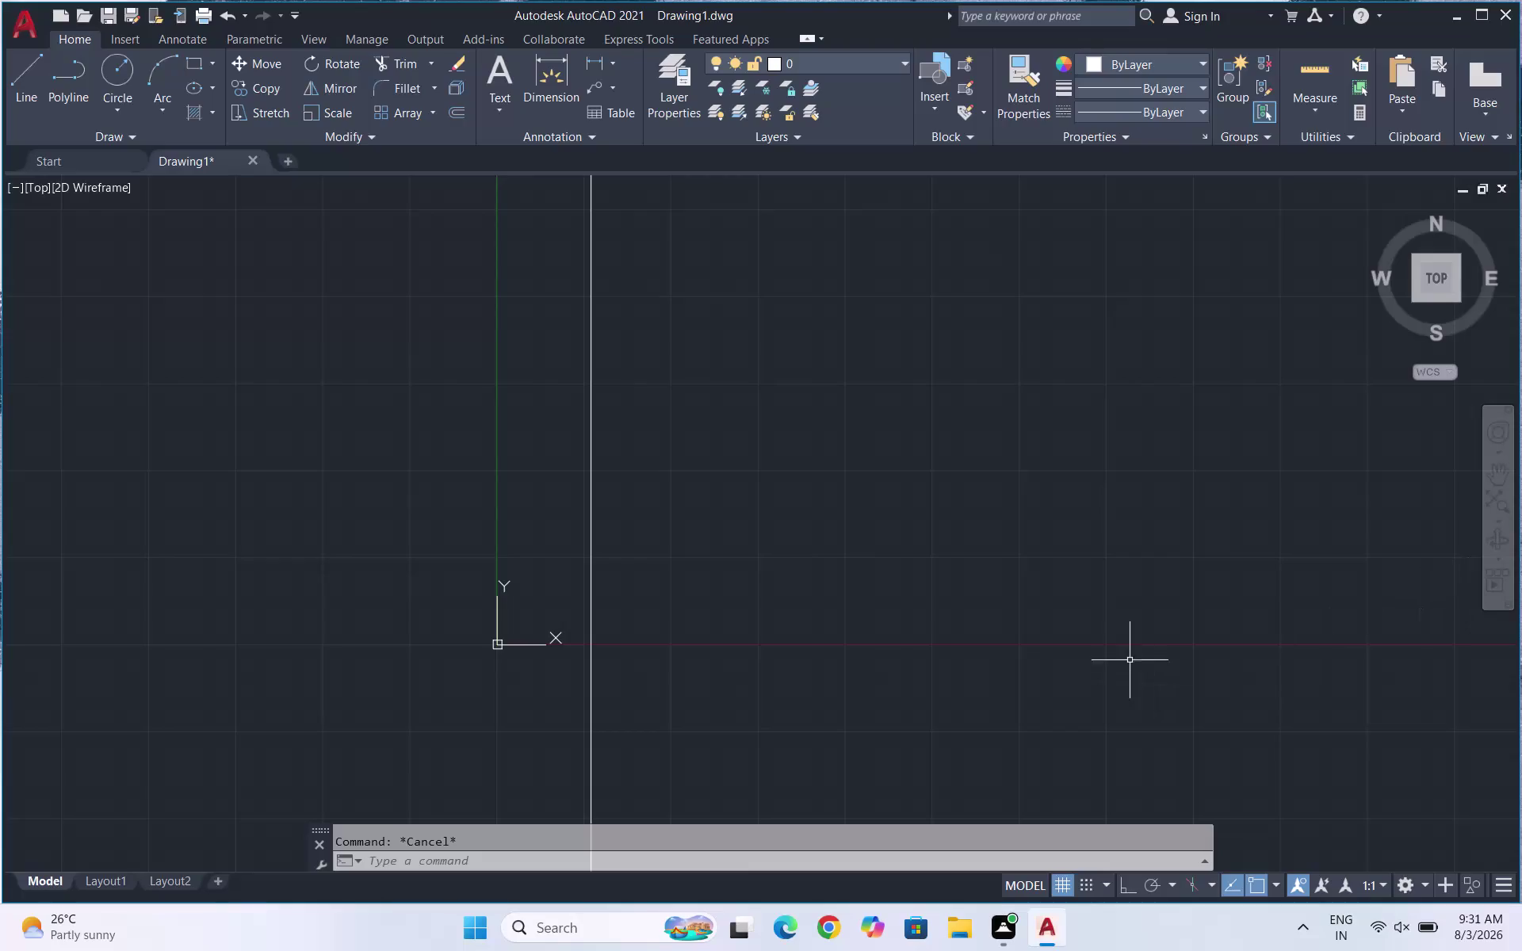
Offset the existing vertical wall line 9 inches to the right.
drag(680, 266, 646, 267)
click(504, 291)
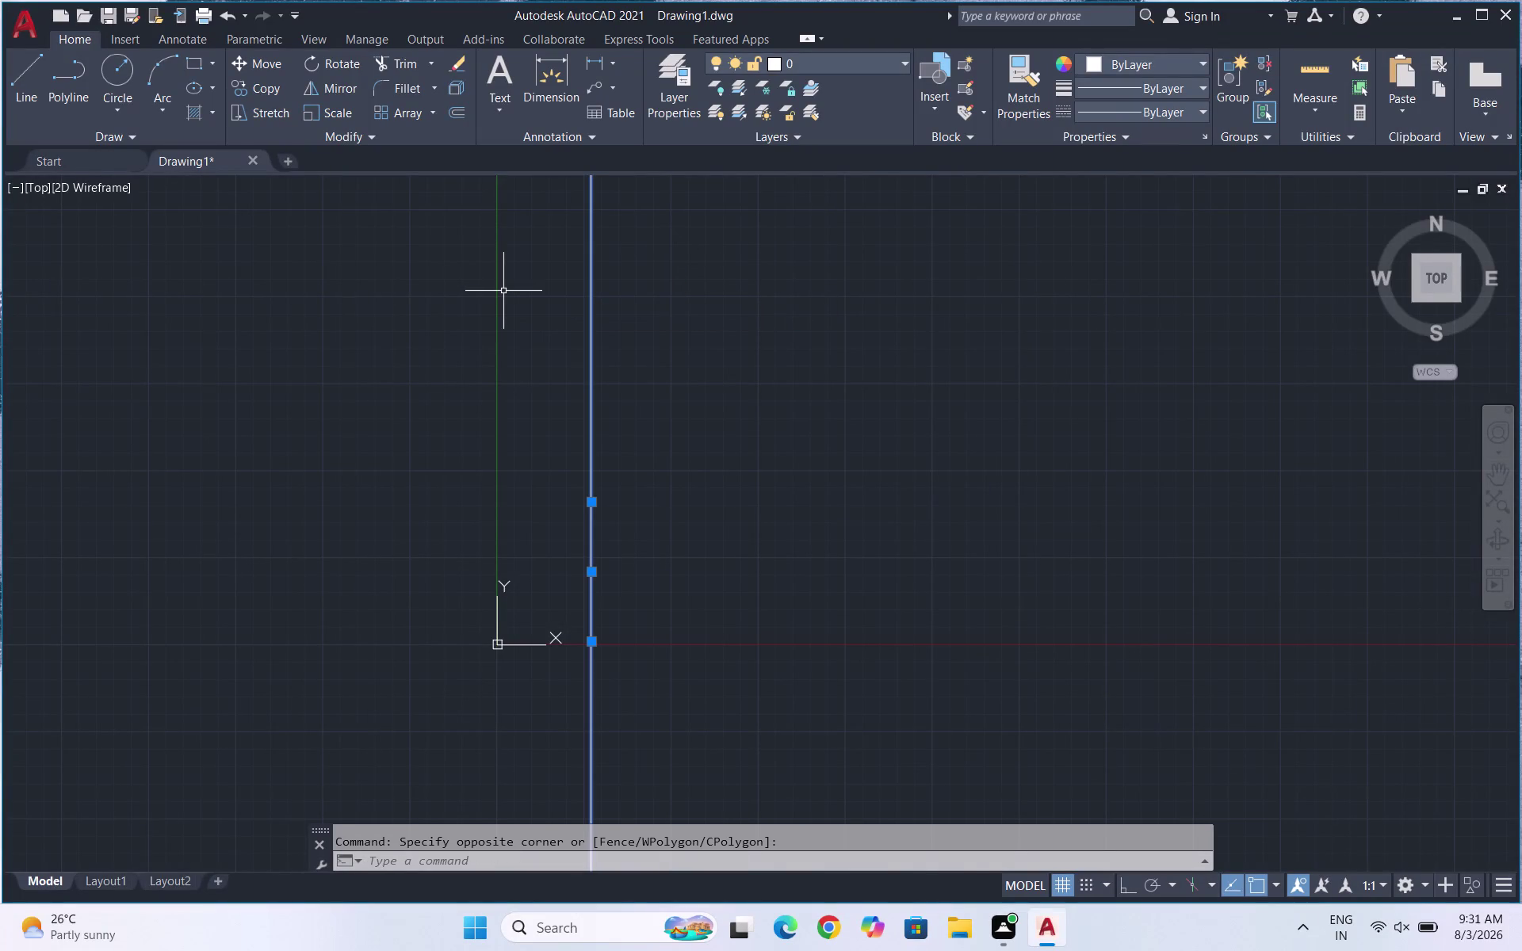
key(o)
key(Return)
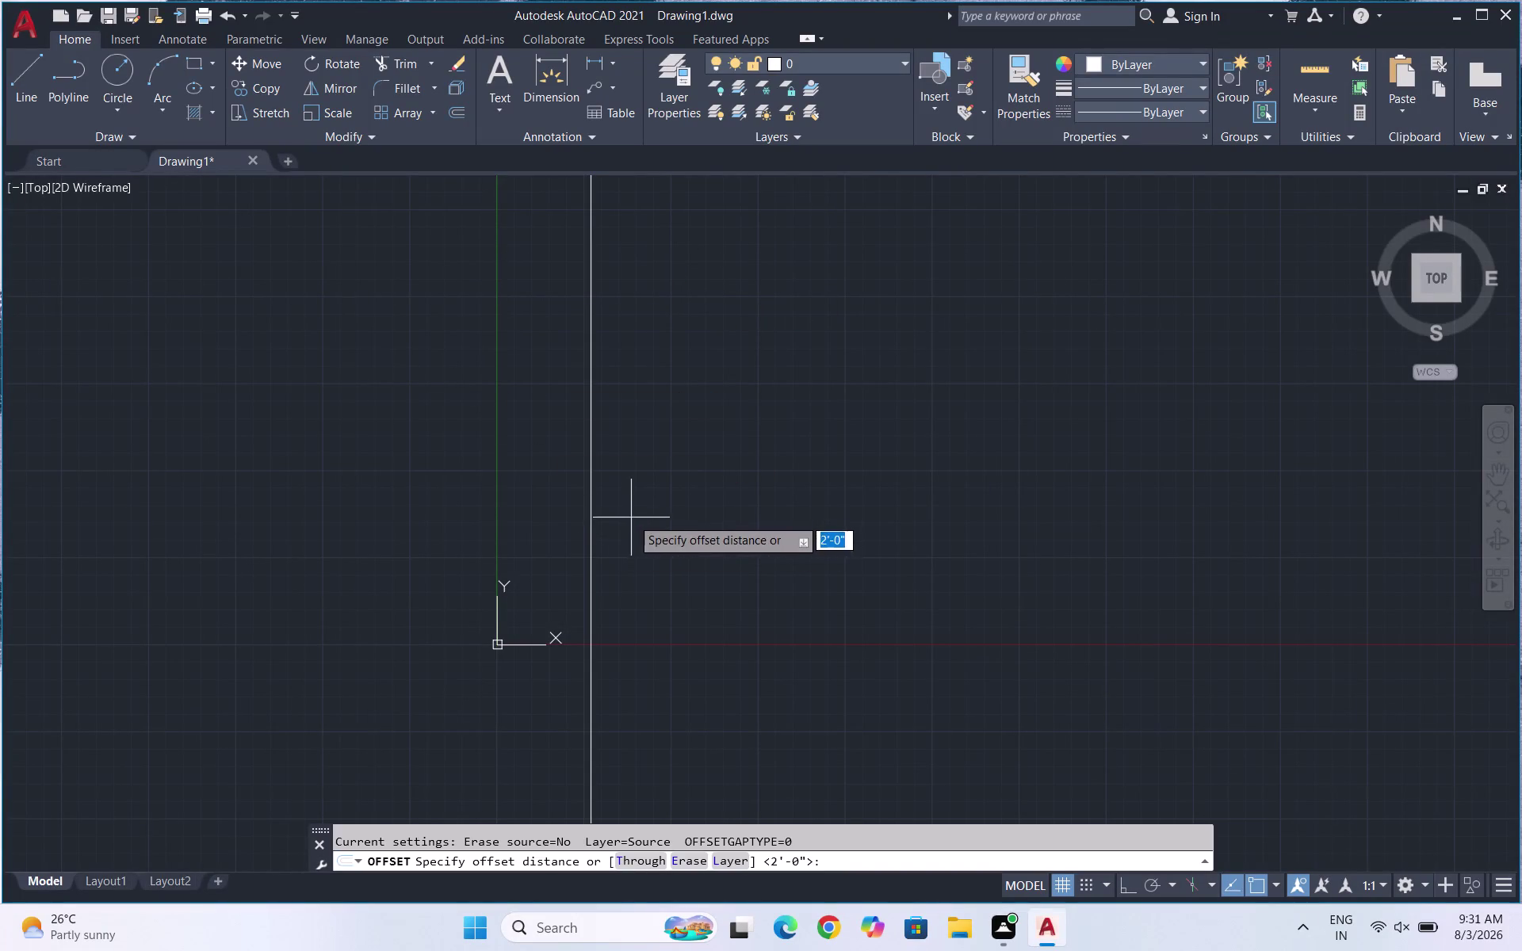
key(9)
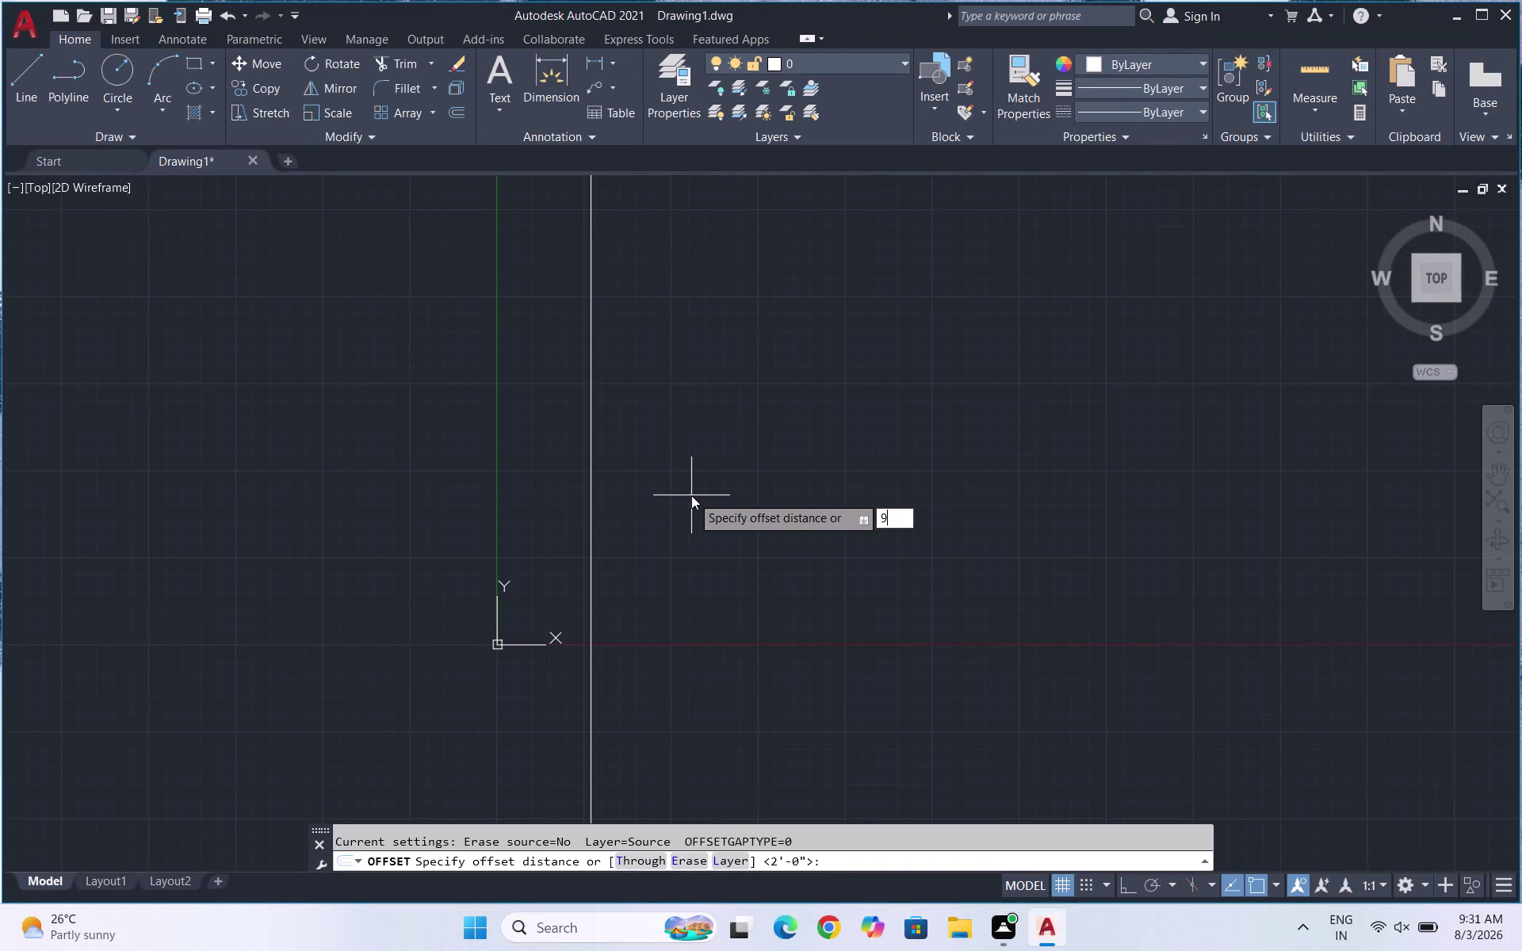
key(shift+quotedbl)
key(Return)
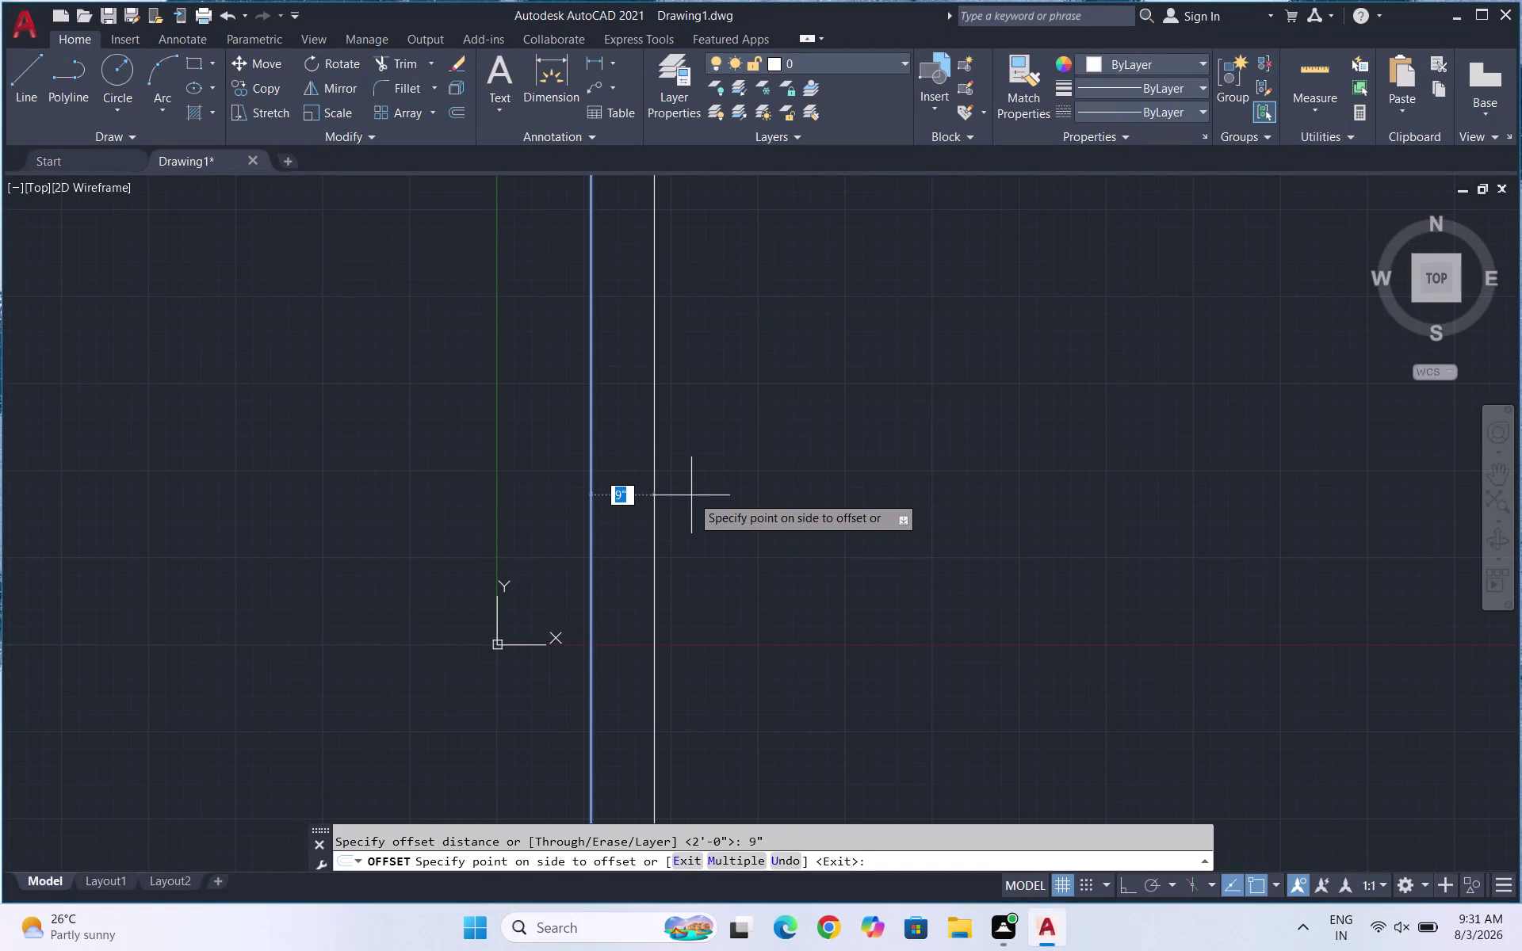
click(691, 495)
scroll(down, 3)
scroll(down, 3)
key(Escape)
key(Escape)
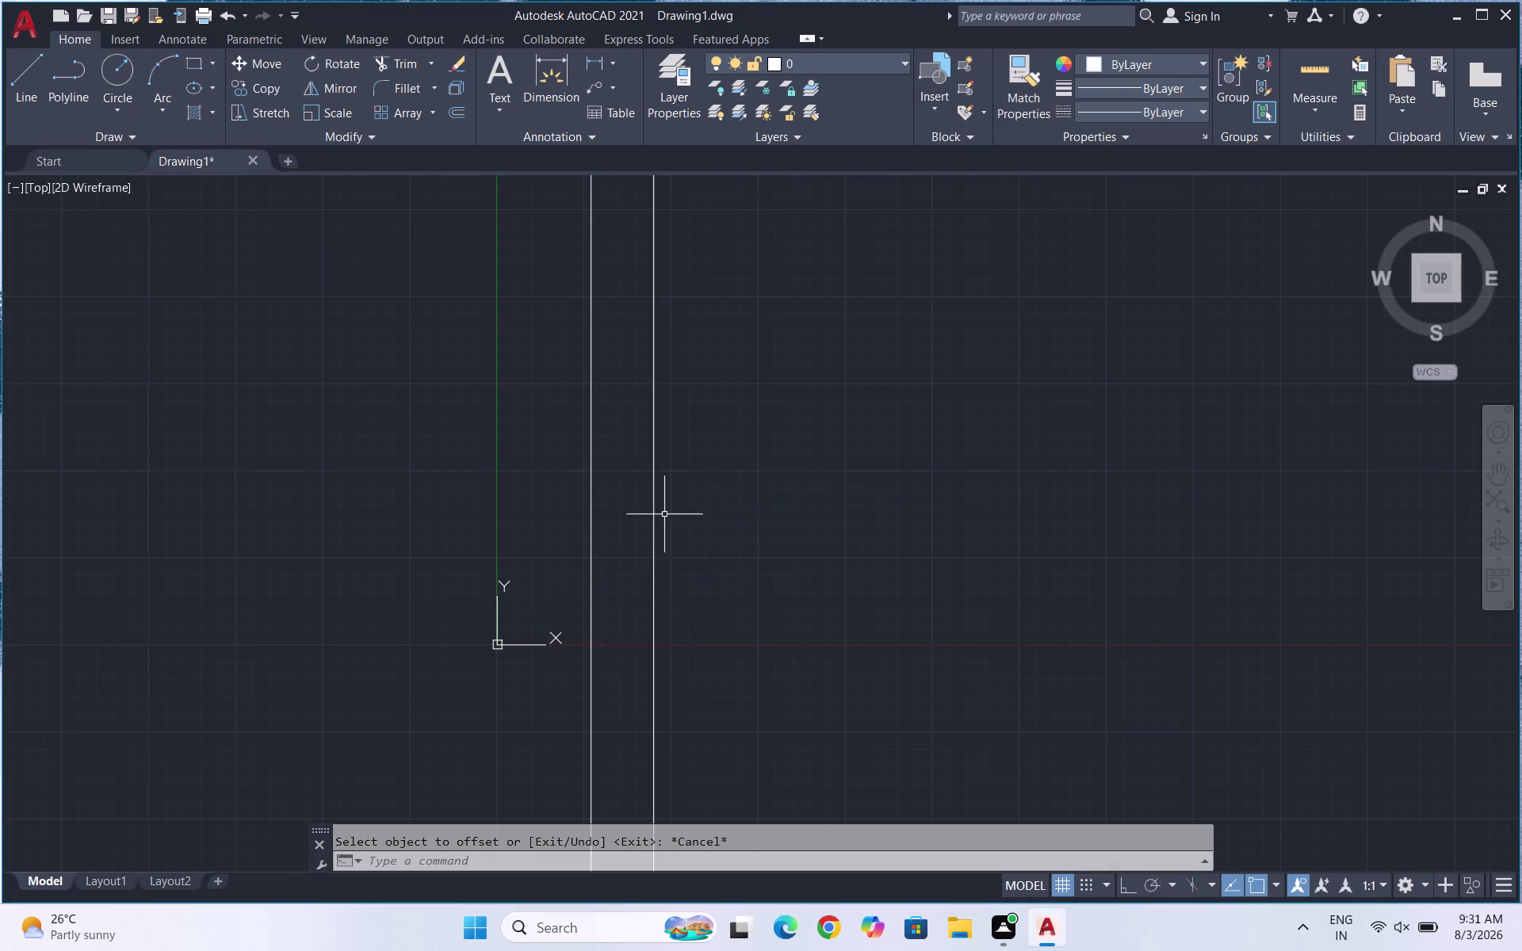
Zoom out to view the drawing and clear an accidental selection.
scroll(down, 3)
scroll(down, 3)
scroll(up, 3)
scroll(down, 3)
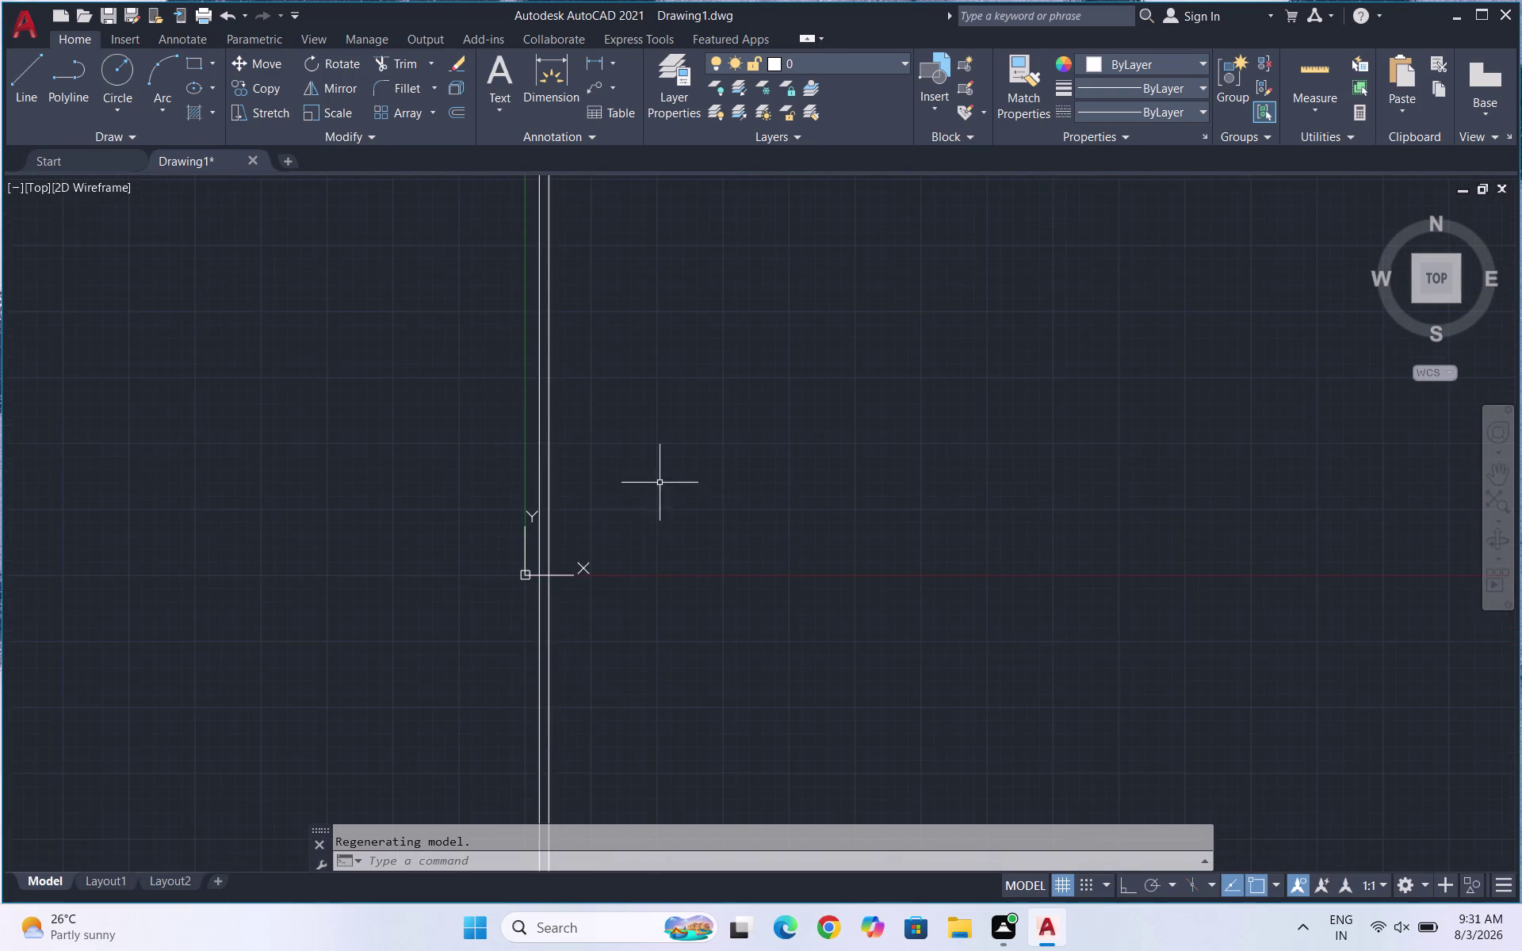
scroll(up, 3)
click(426, 325)
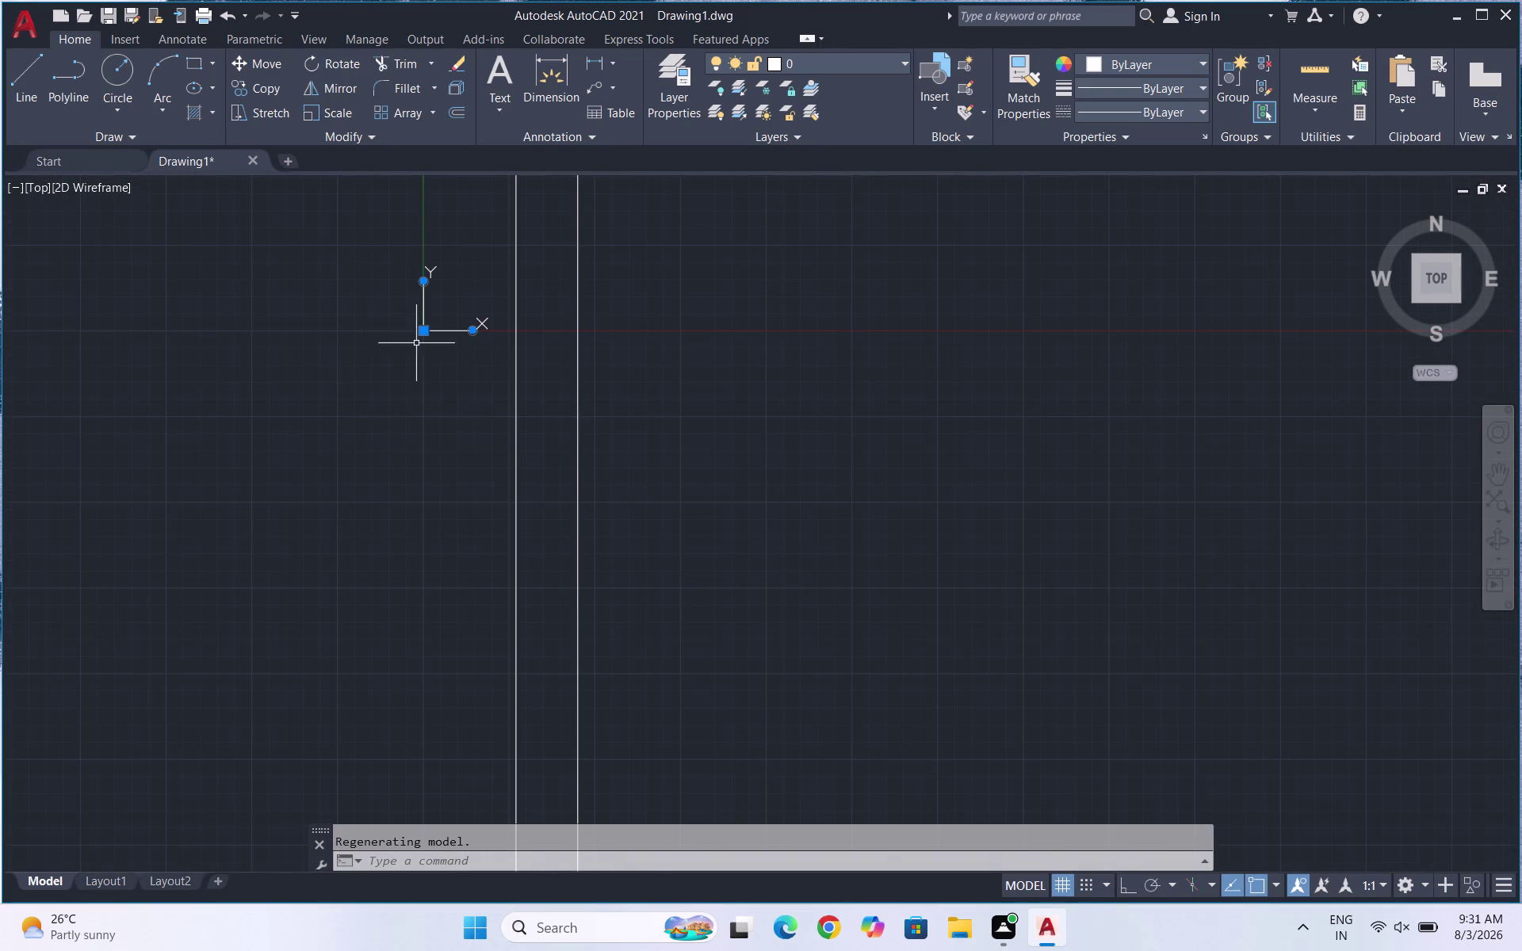
drag(427, 330, 16, 847)
drag(64, 829, 52, 835)
click(53, 834)
scroll(down, 3)
drag(61, 726, 75, 727)
key(Escape)
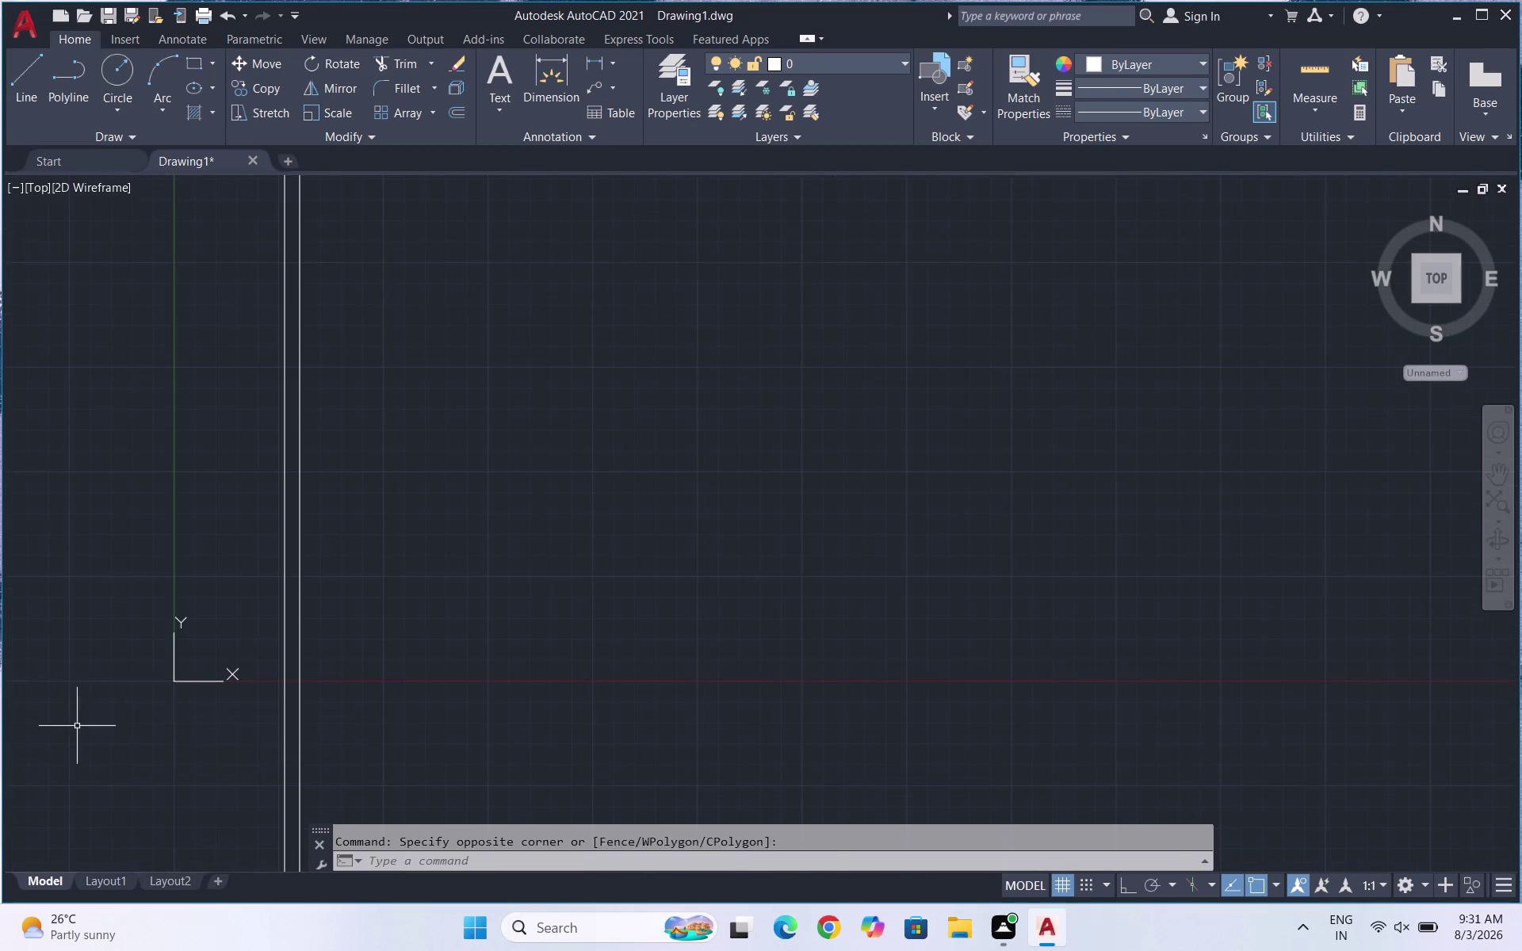
scroll(down, 3)
scroll(up, 3)
scroll(down, 3)
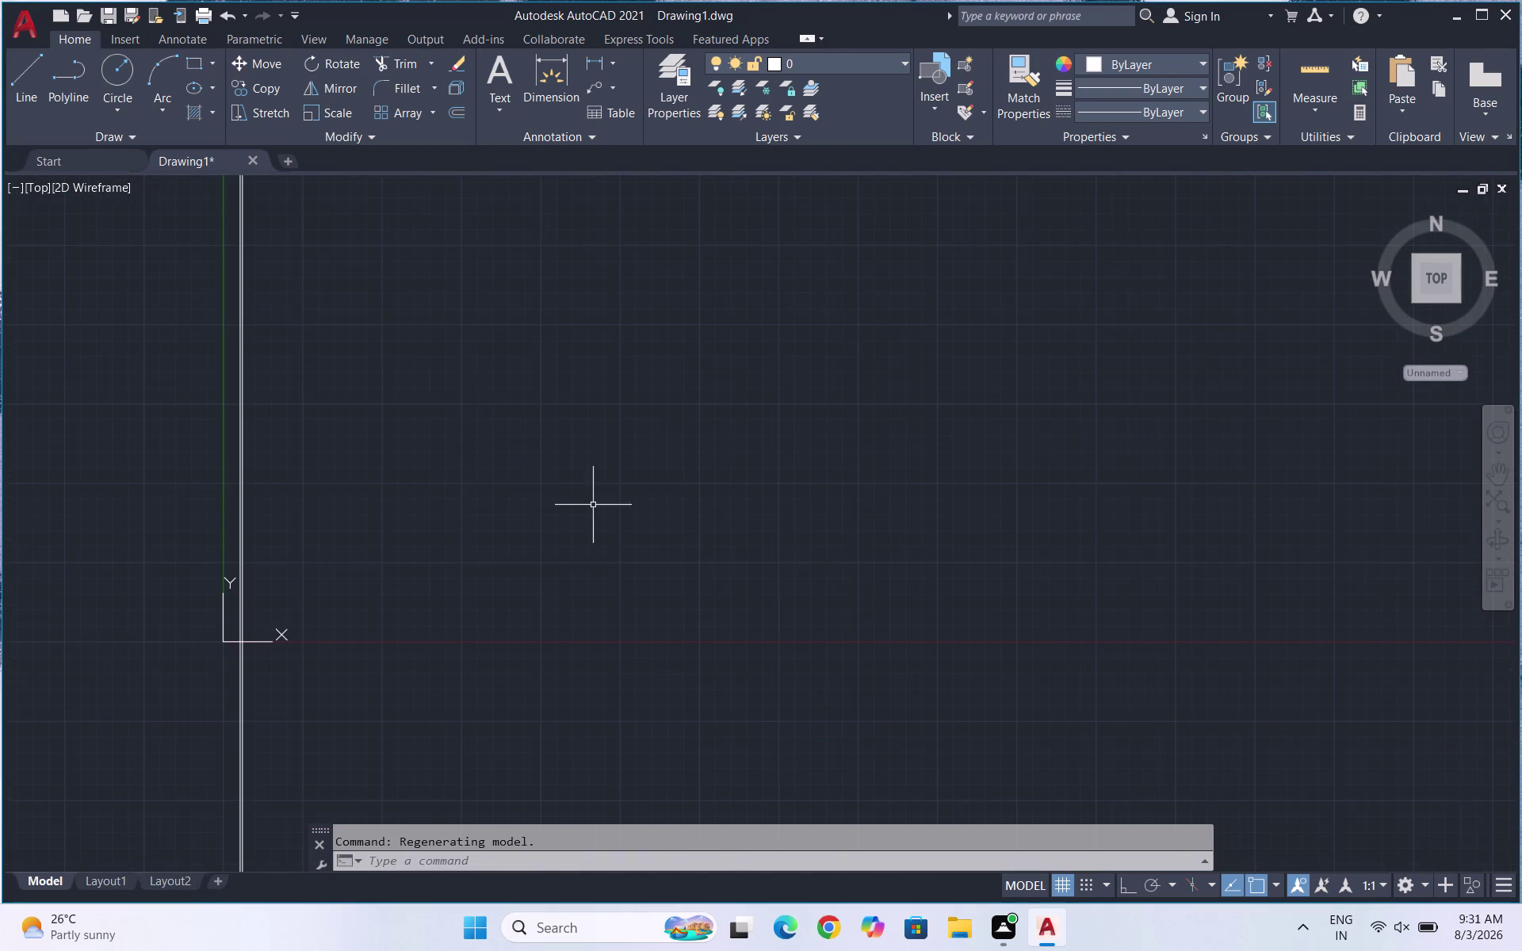
scroll(up, 3)
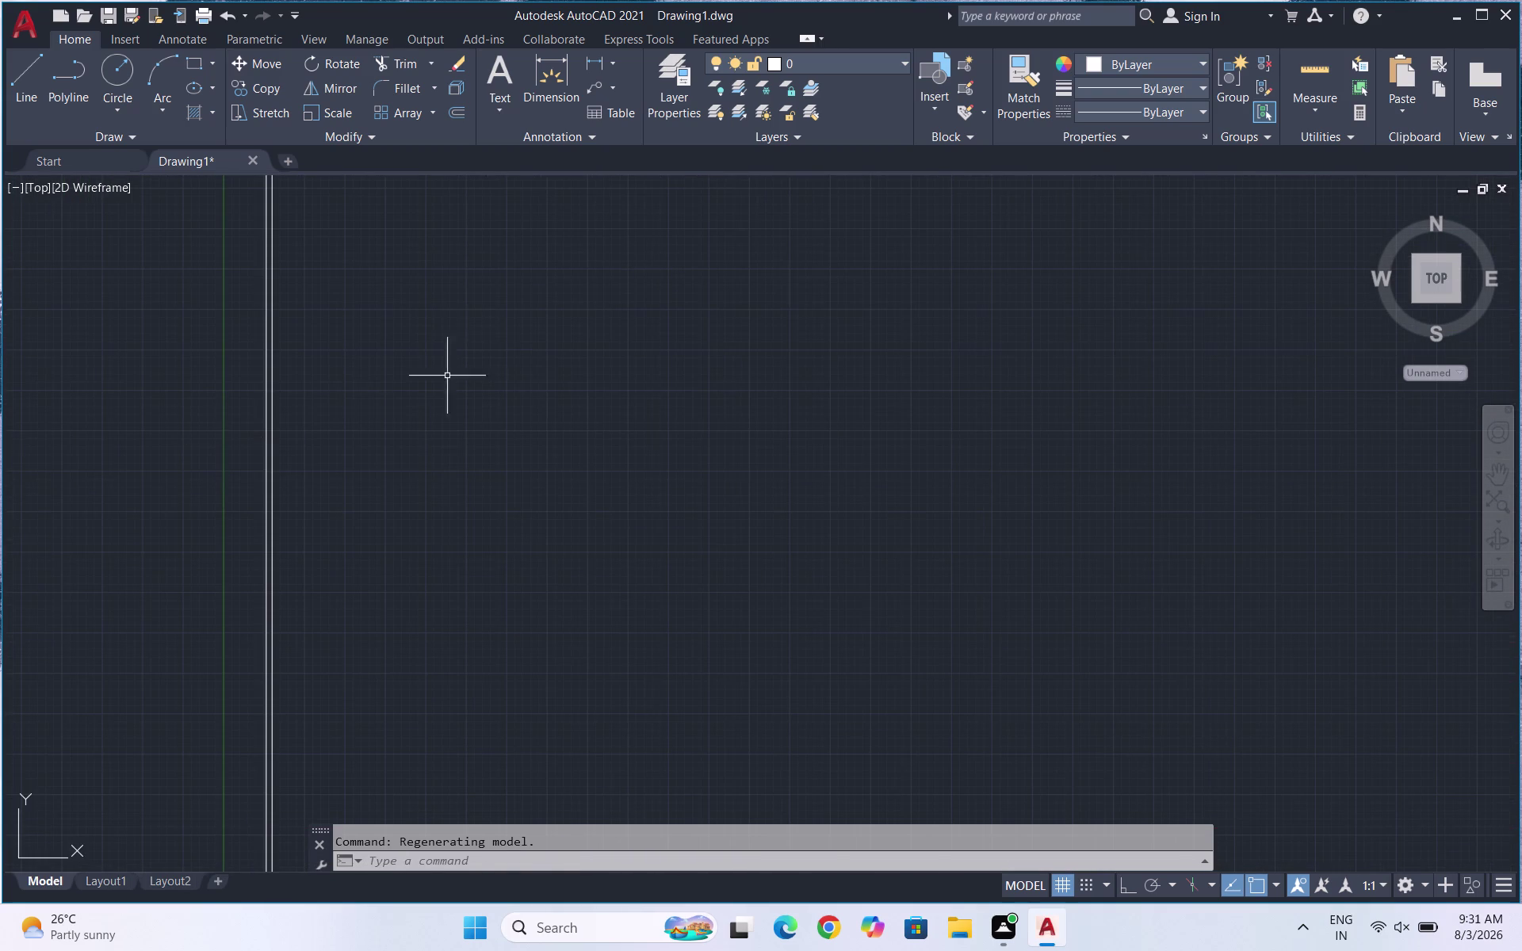
key(o)
key(Return)
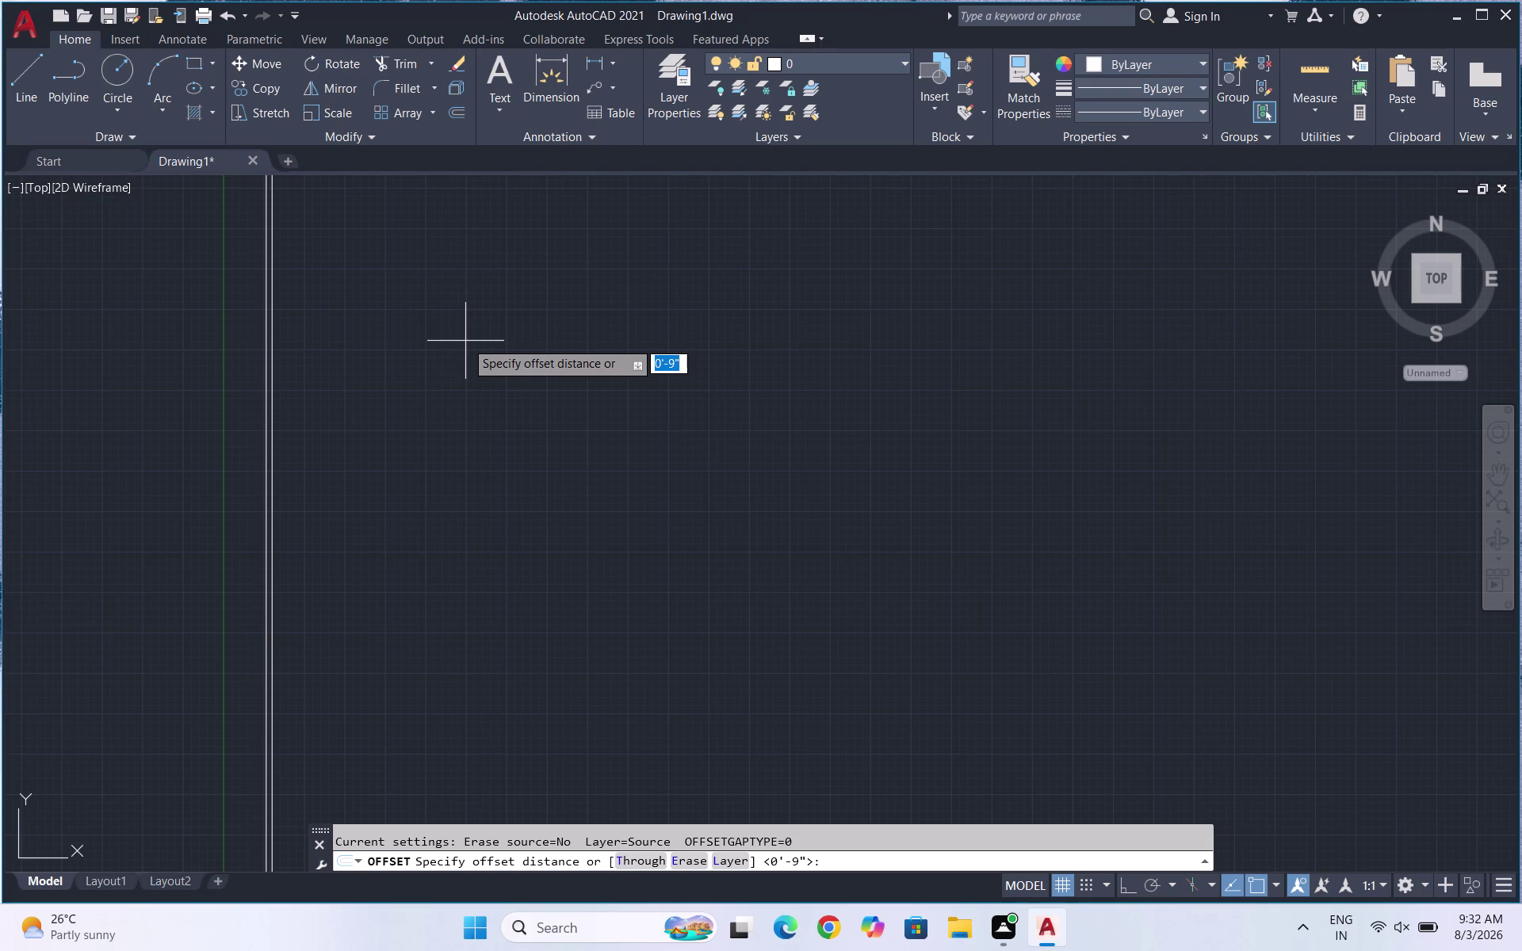
Offset the right wall line 8 feet to the right.
key(8)
key(apostrophe)
key(Return)
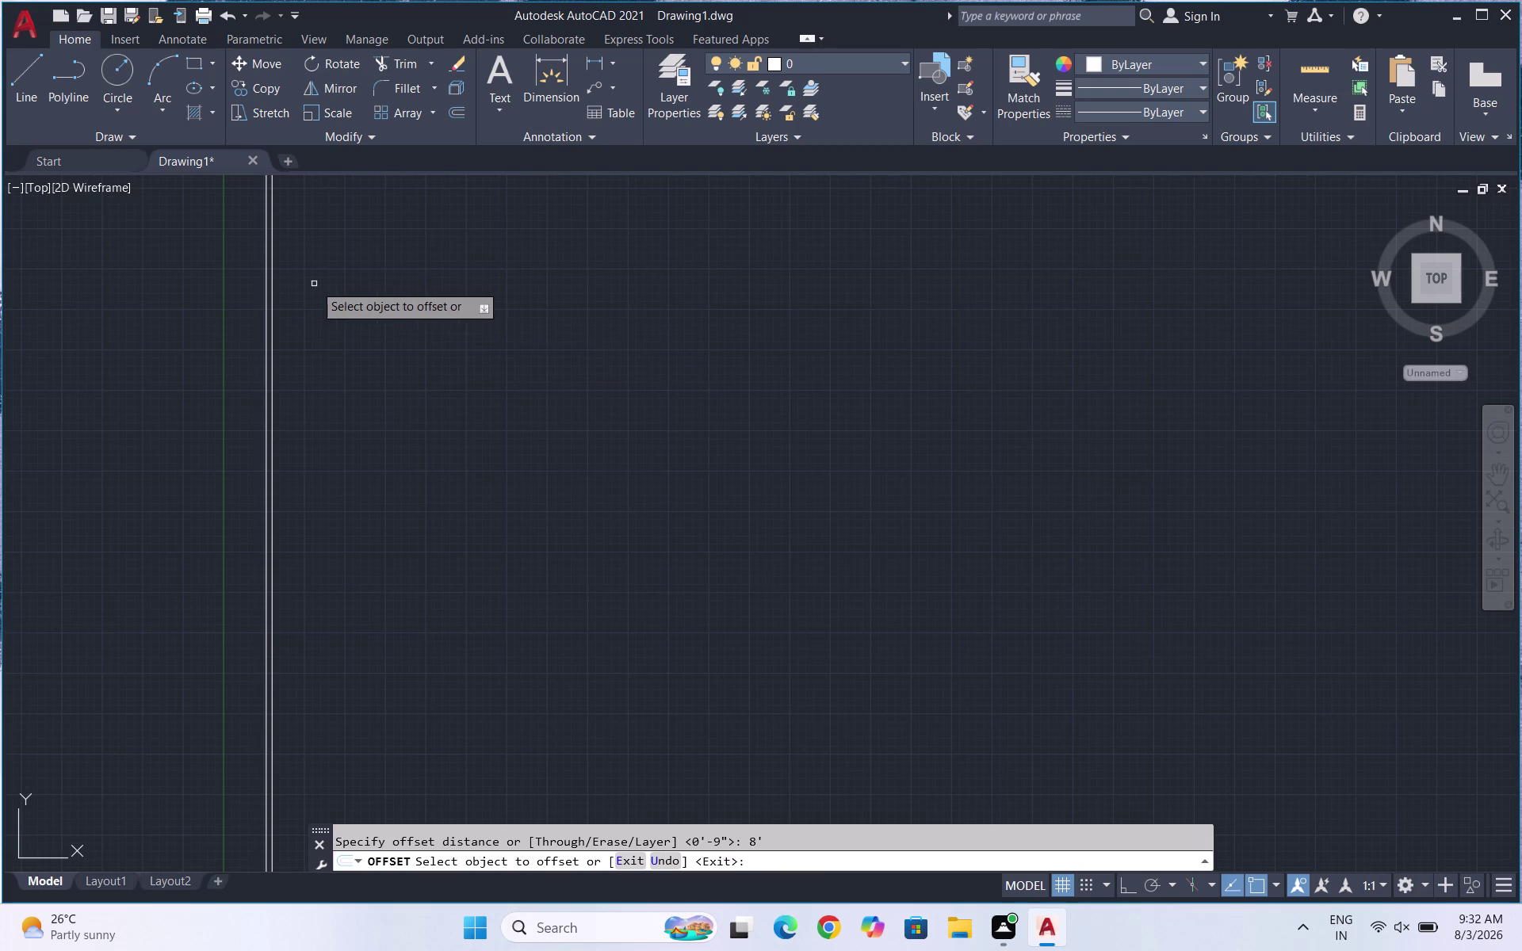
scroll(up, 3)
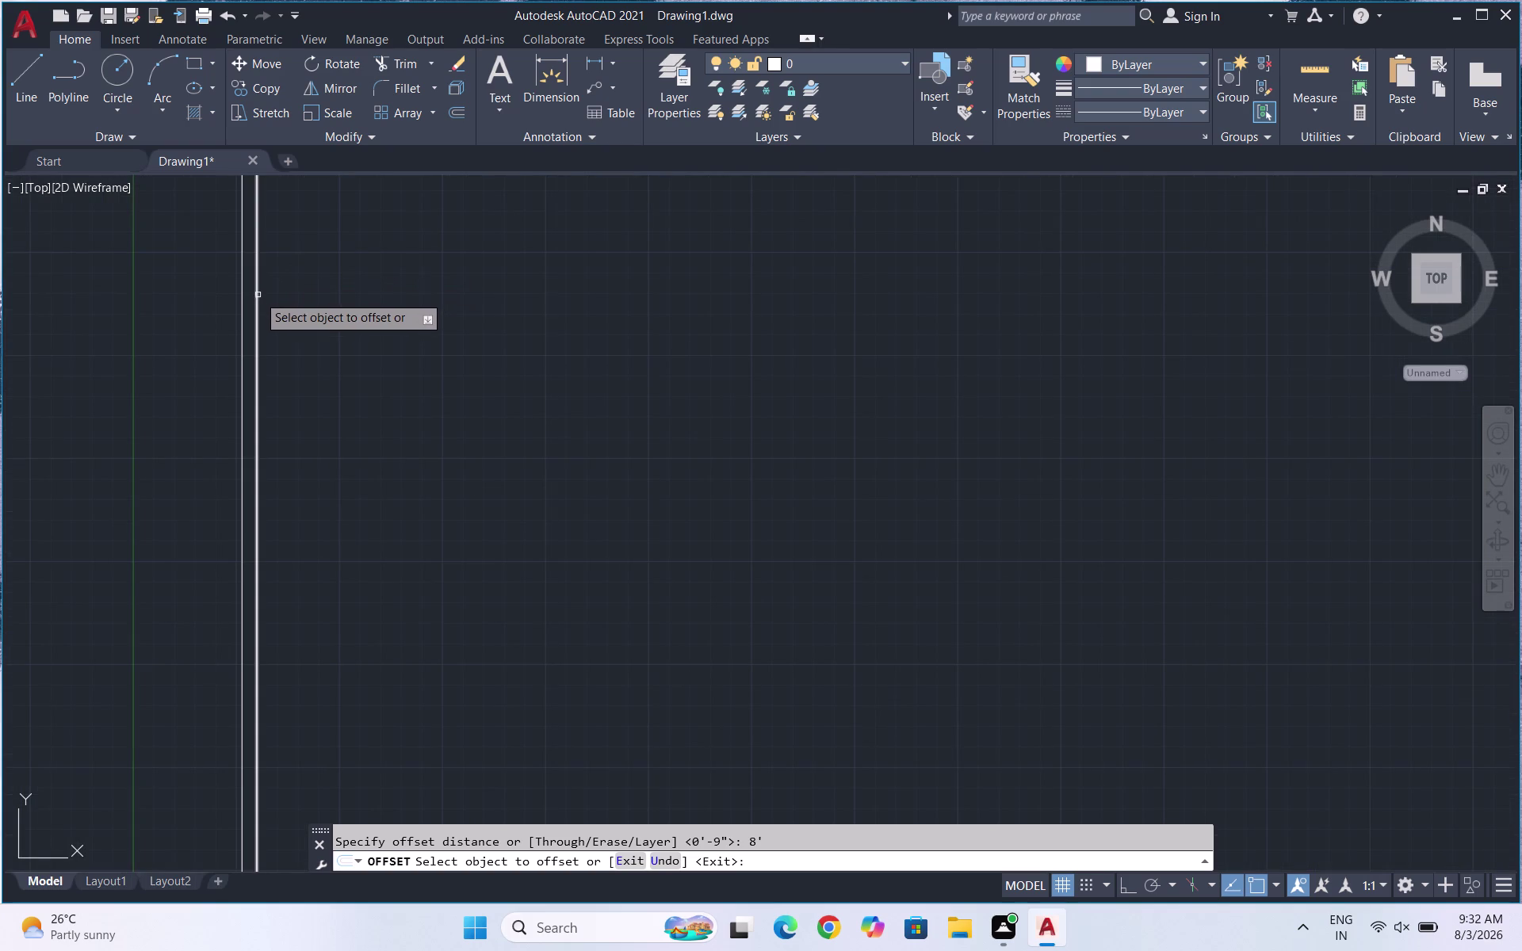
click(258, 303)
click(359, 299)
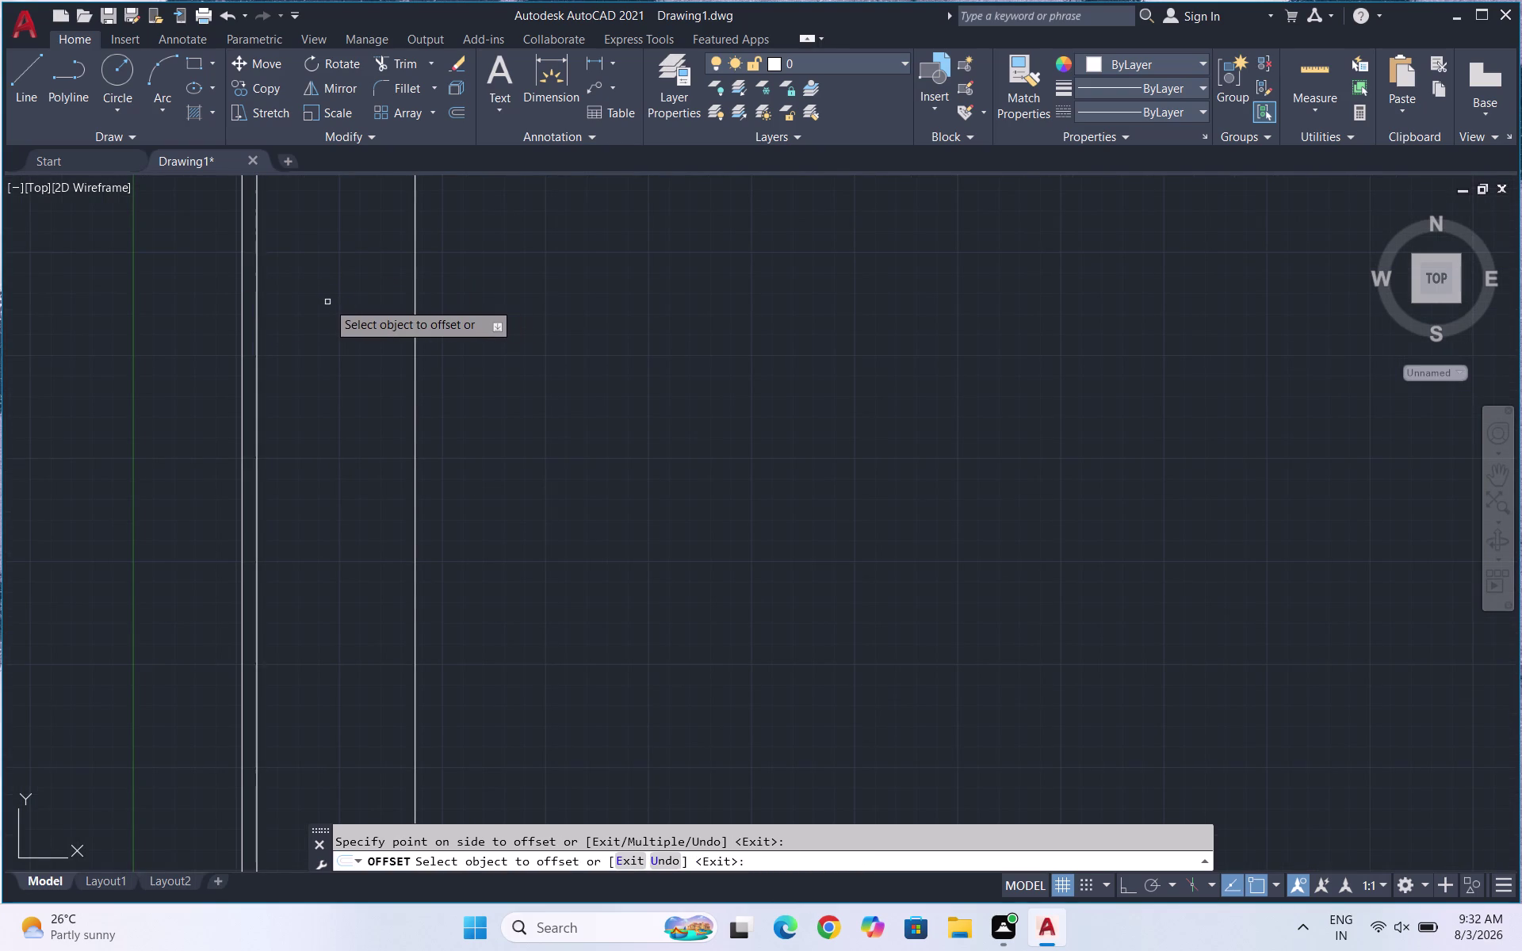
key(Escape)
Begin a 5-inch offset of the newest wall line, then cancel it.
key(o)
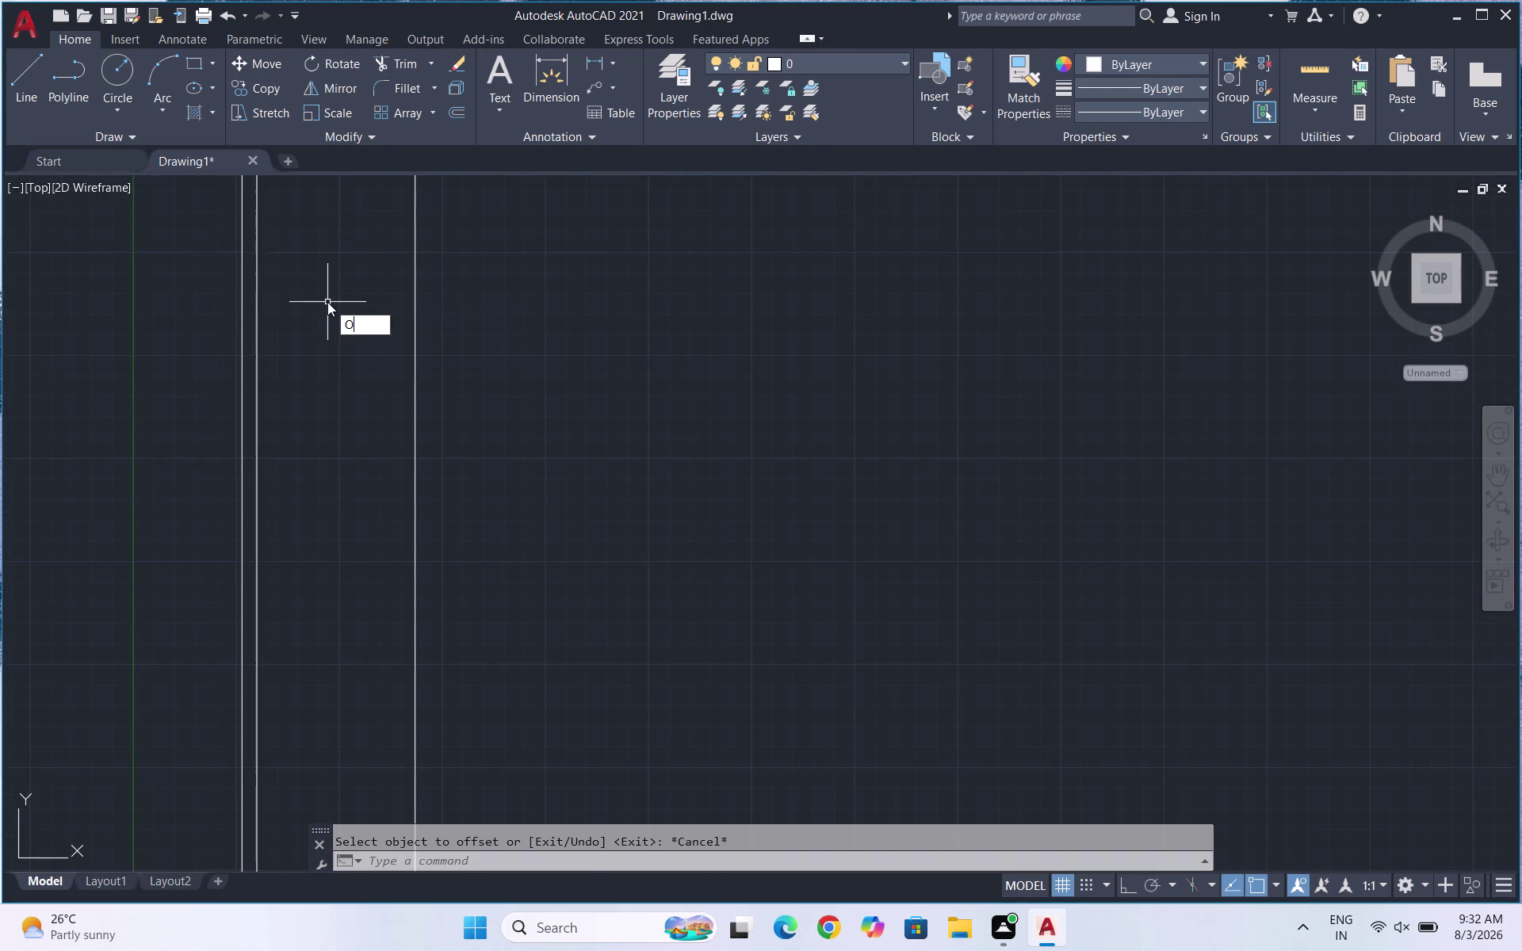
key(Return)
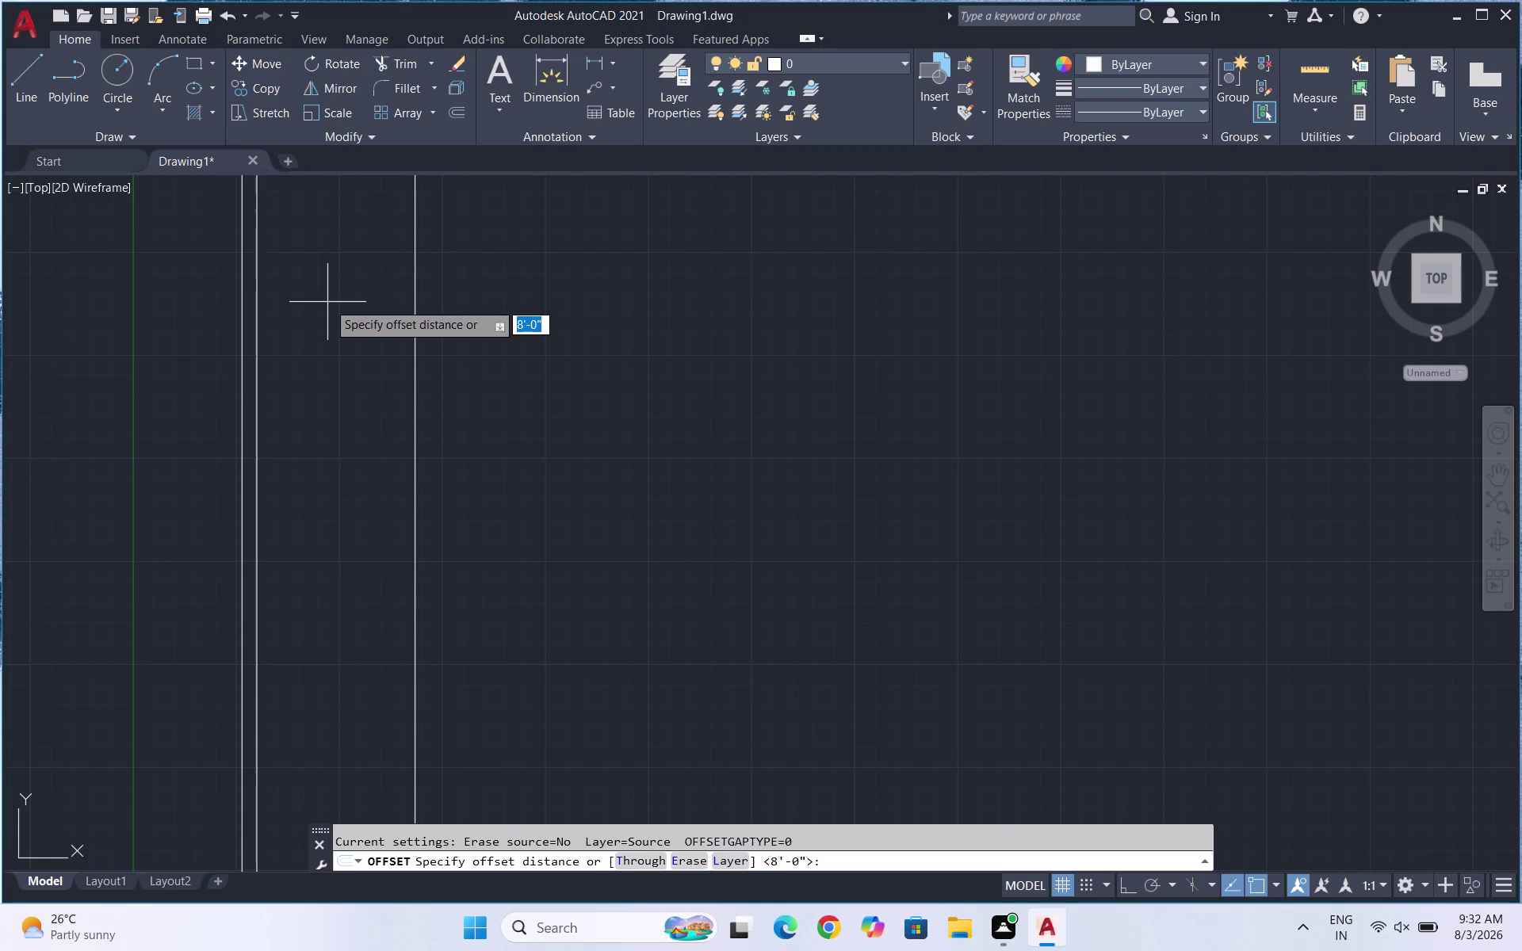
key(5)
key(shift+quotedbl)
key(Return)
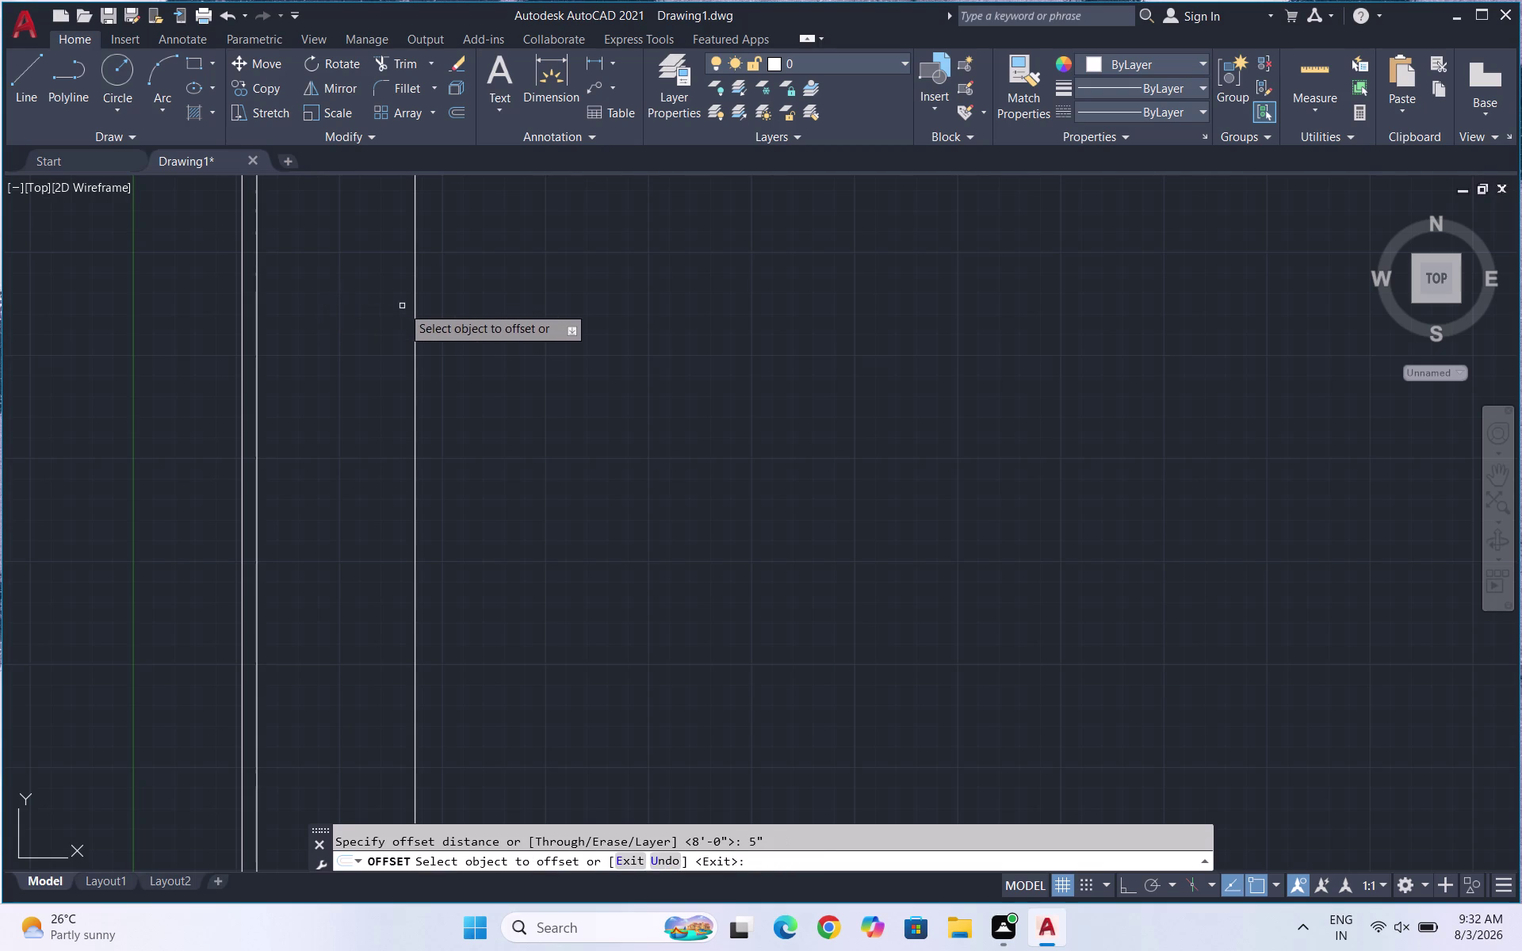
click(415, 303)
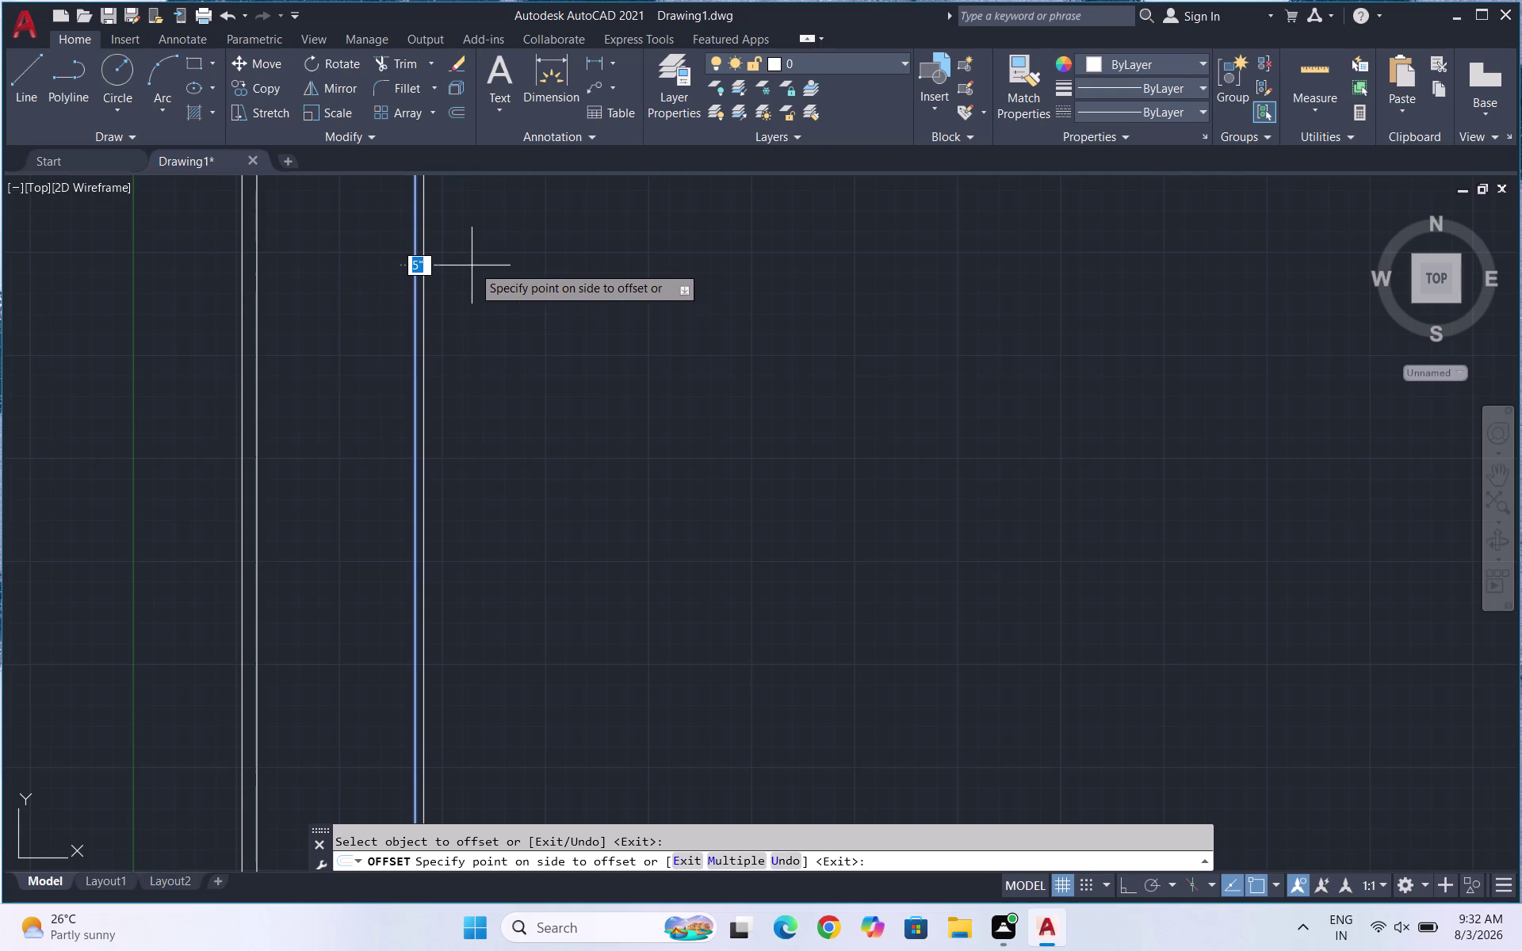
key(Escape)
Set a 4-foot offset distance, then cancel without placing a copy.
key(o)
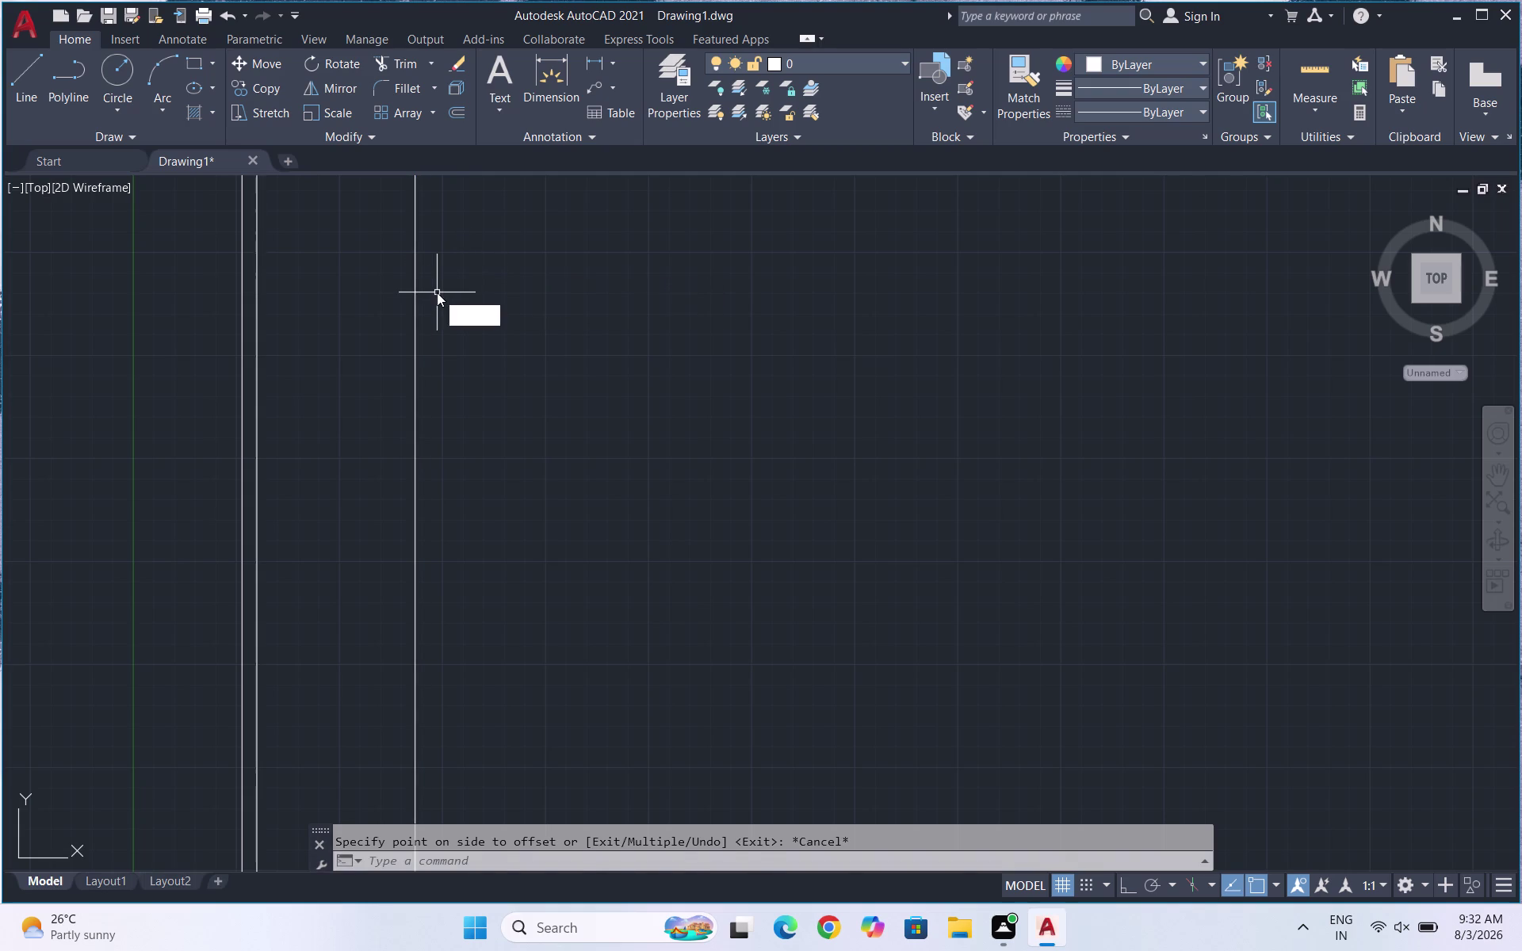
key(Return)
text(4)
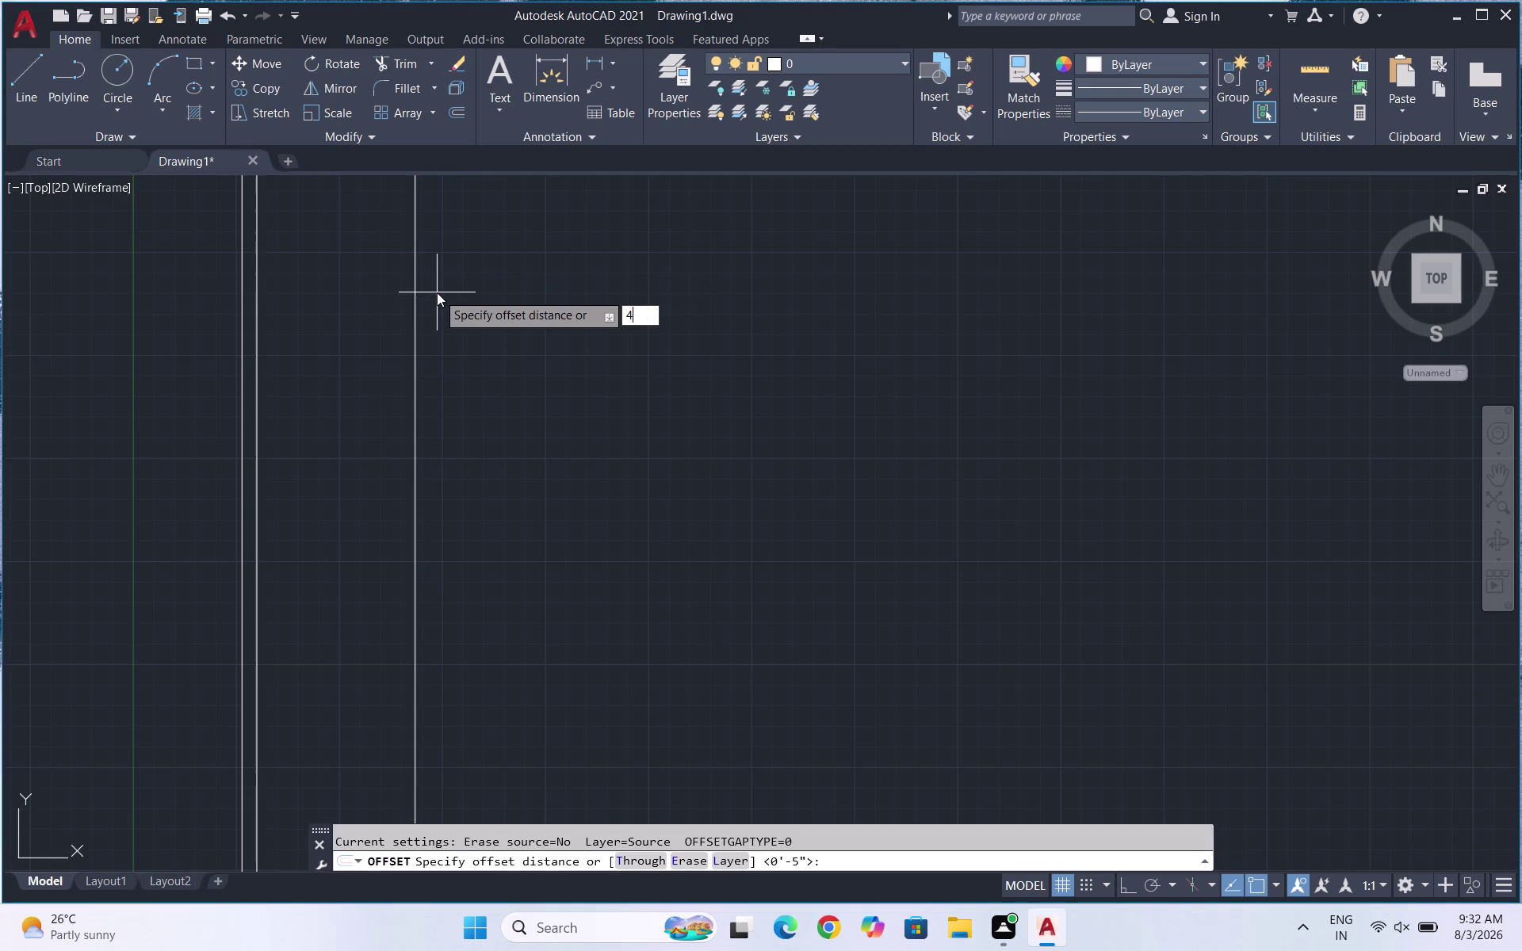
text(')
key(Return)
scroll(down, 3)
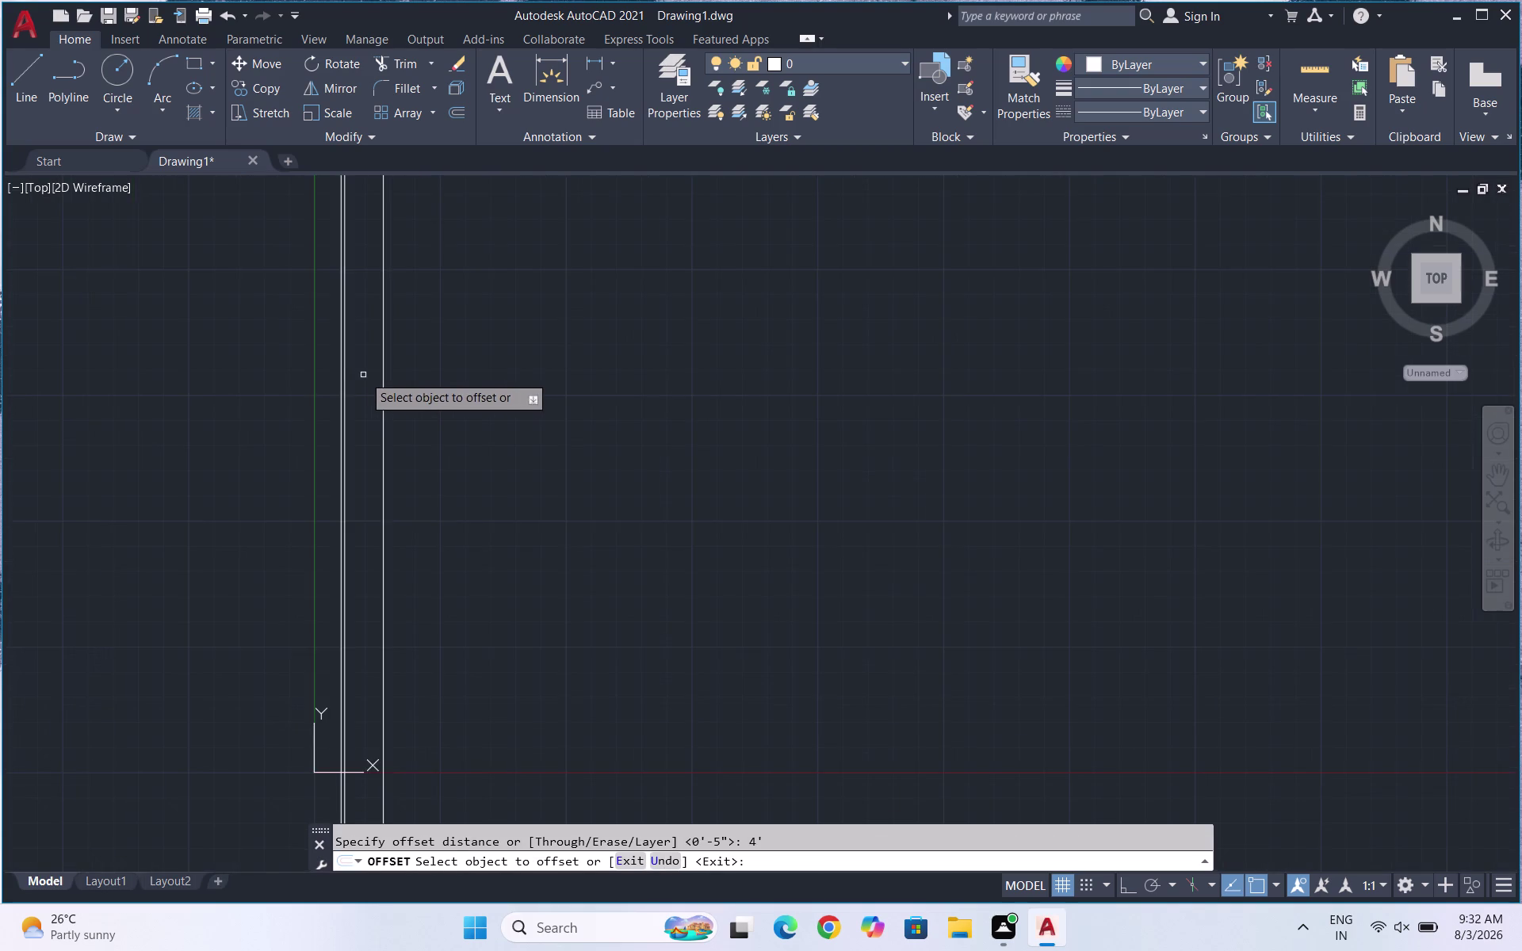
scroll(up, 3)
scroll(up, 3)
scroll(up, 3)
scroll(down, 3)
key(Escape)
key(Escape)
scroll(down, 3)
scroll(down, 3)
Offset the rightmost wall line 5 inches to the right.
key(o)
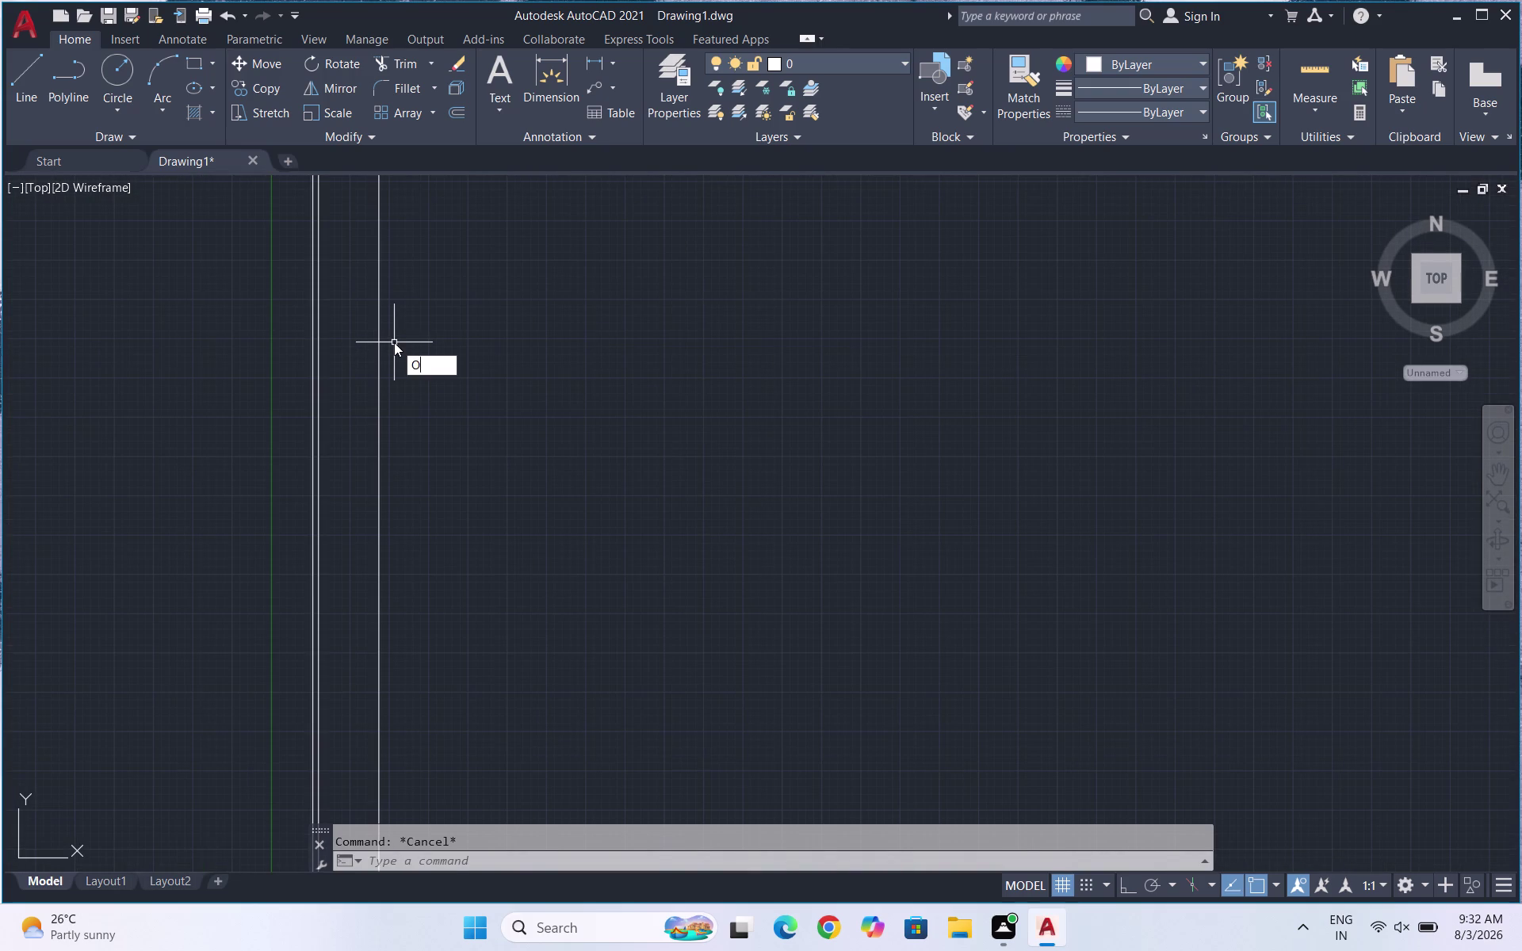
key(Return)
text(5")
key(Return)
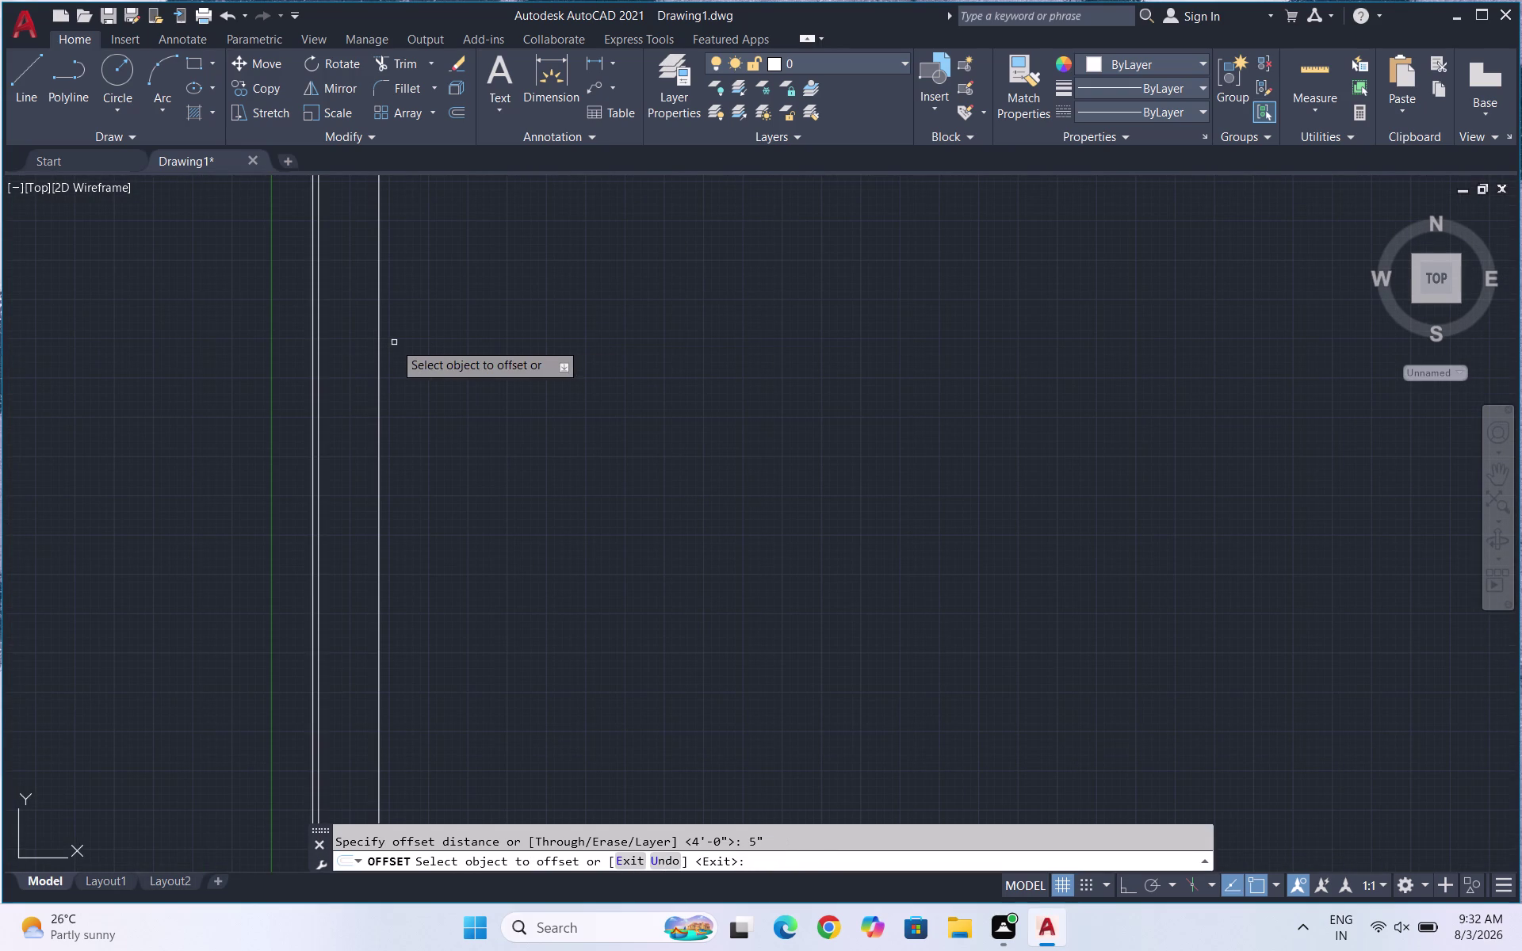
click(378, 363)
click(413, 365)
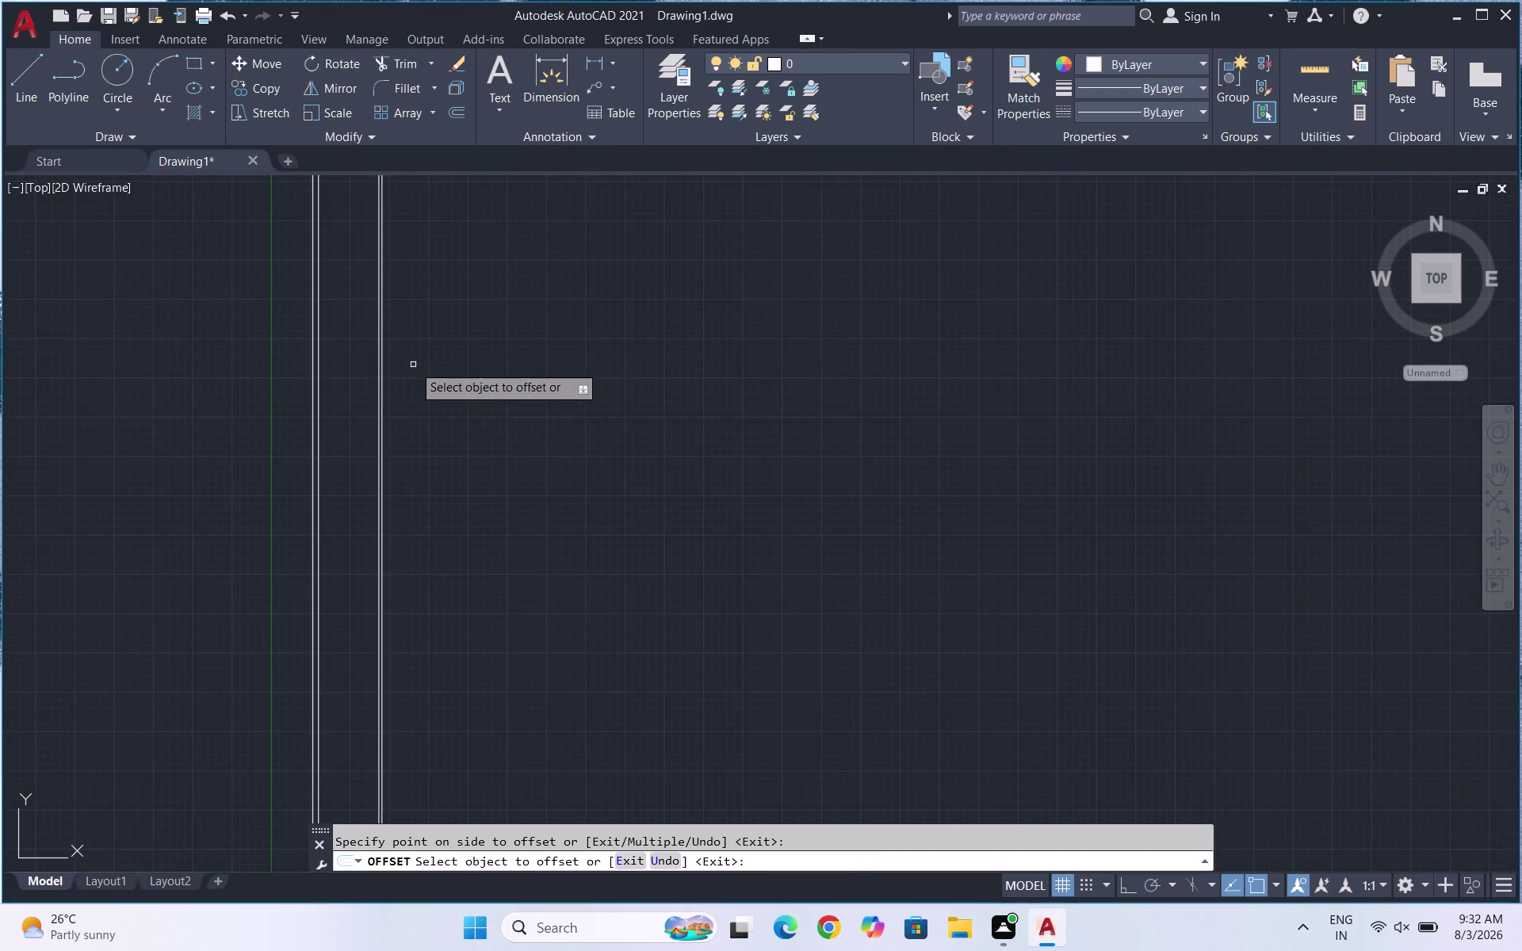
scroll(down, 3)
scroll(up, 3)
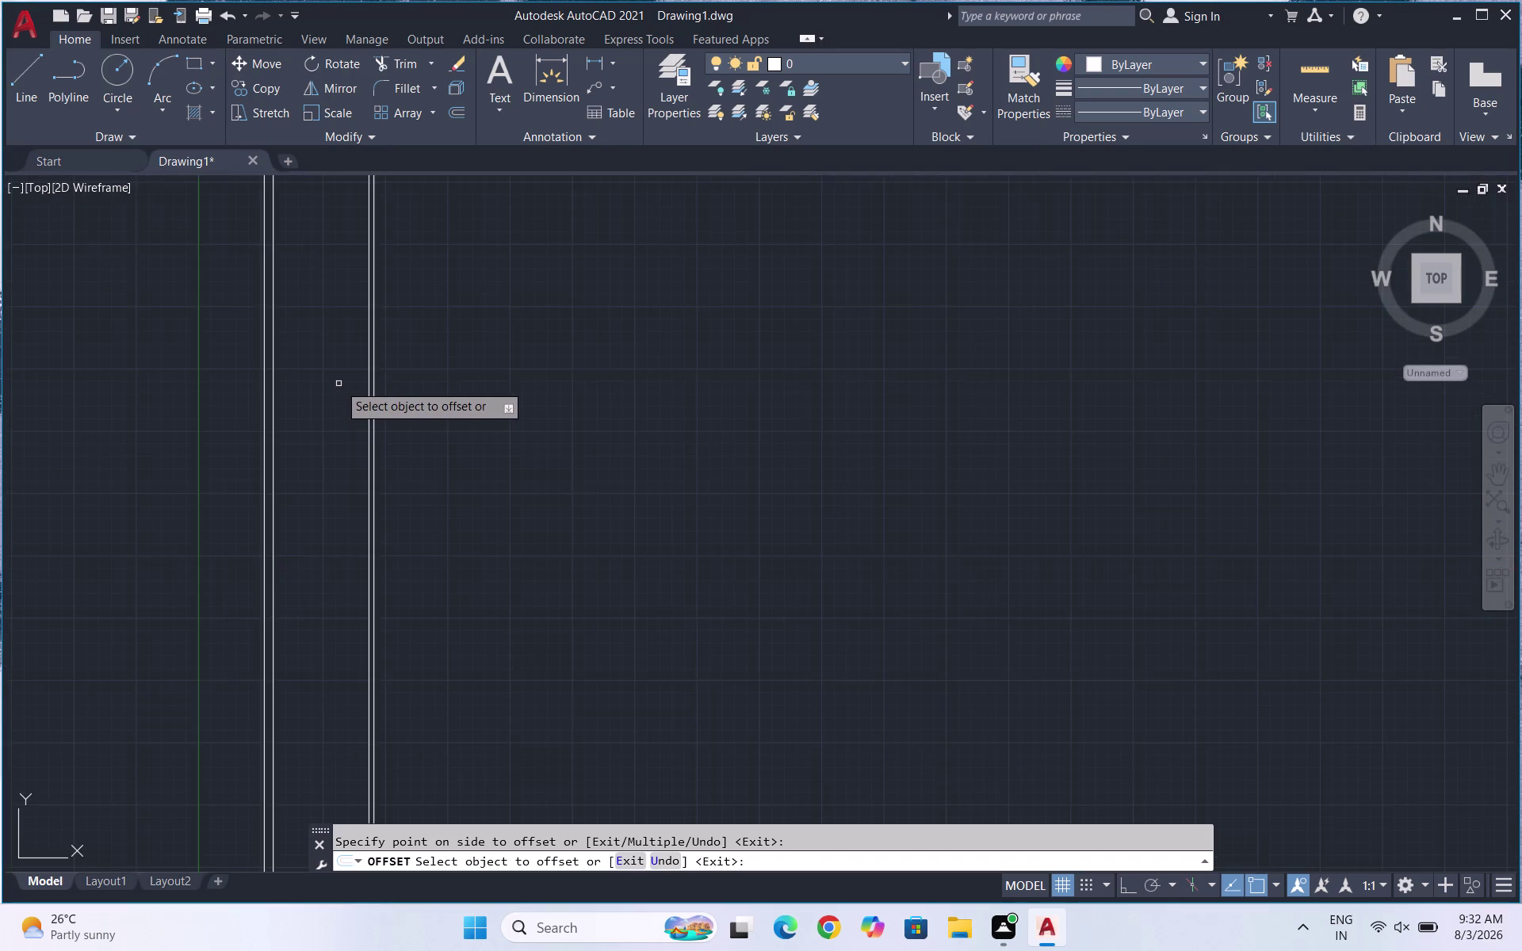
scroll(up, 3)
key(Escape)
key(Escape)
Offset the rightmost wall line 4 feet to the right.
key(o)
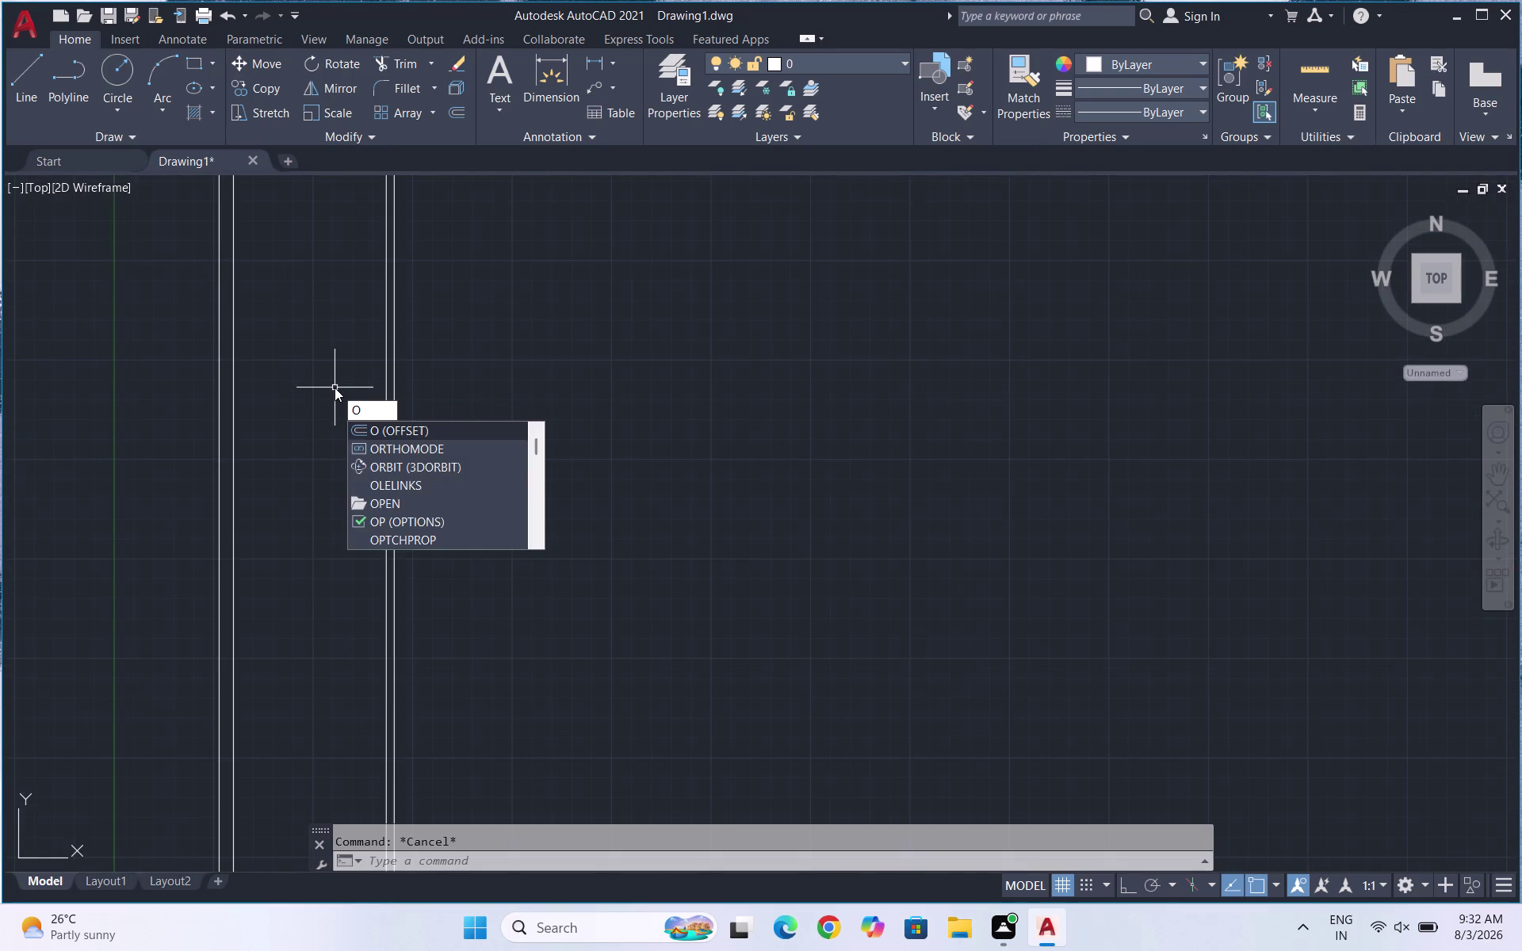
key(Return)
text(4')
key(Return)
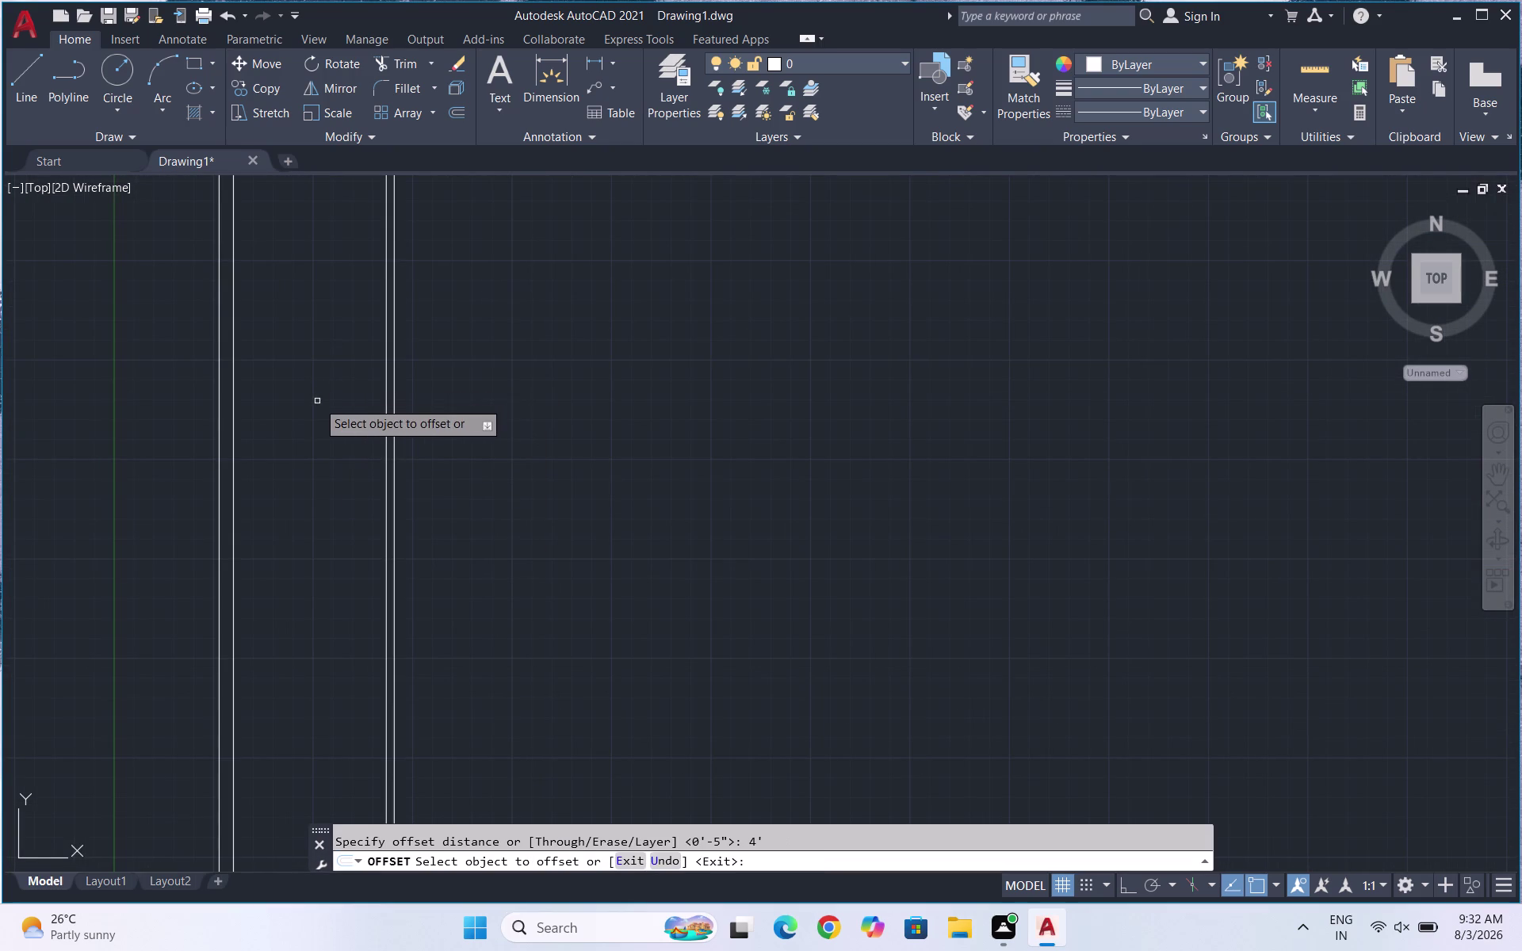
click(392, 403)
click(475, 374)
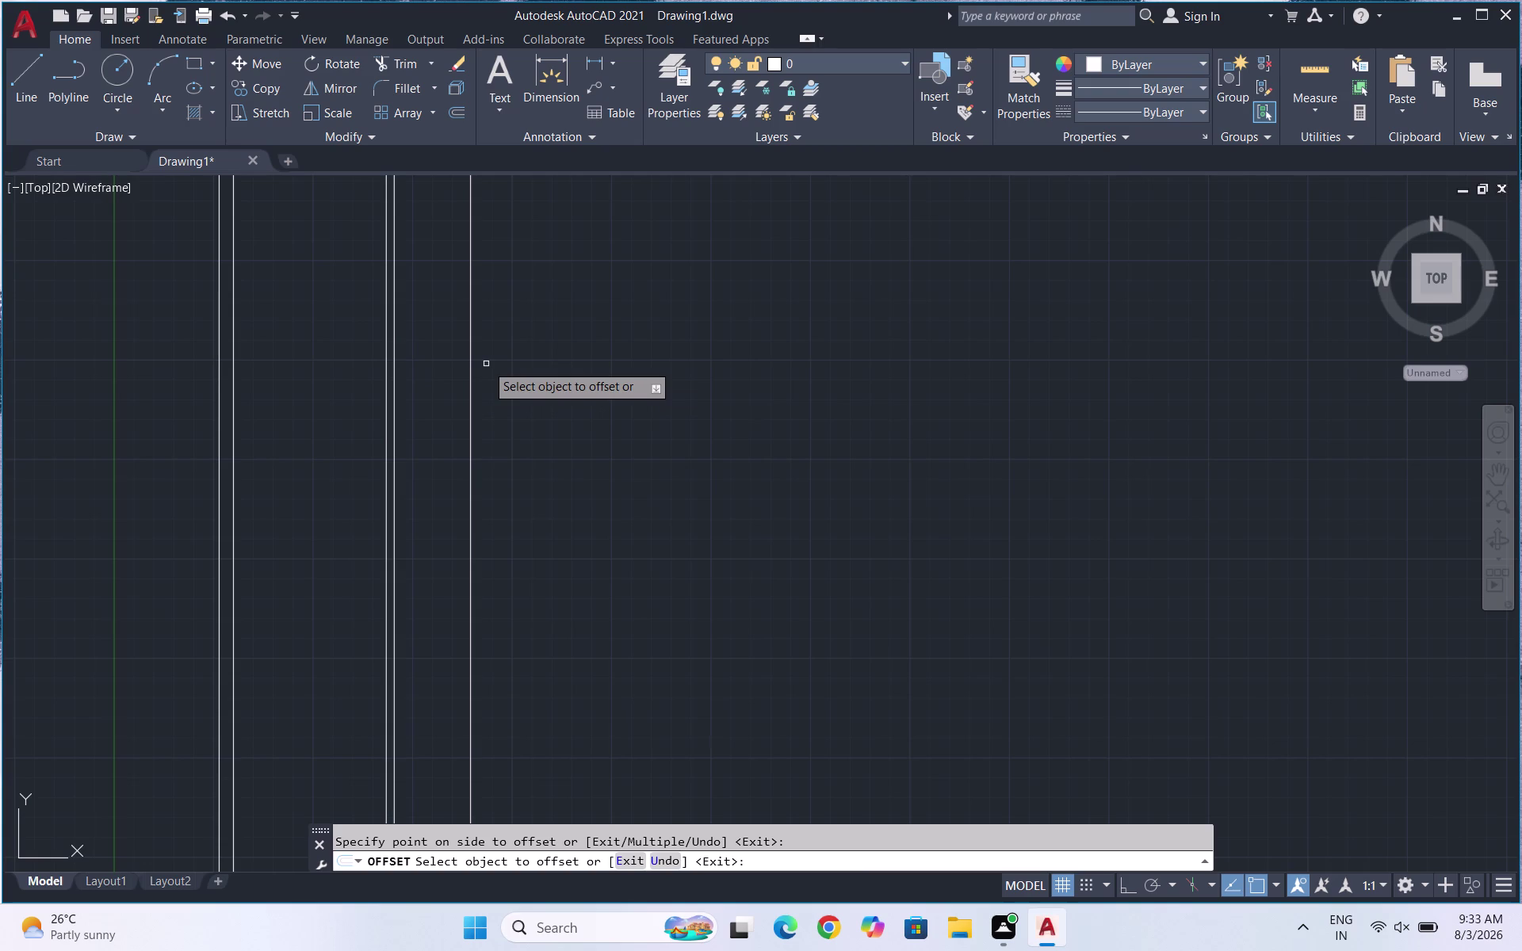
key(Escape)
key(Escape)
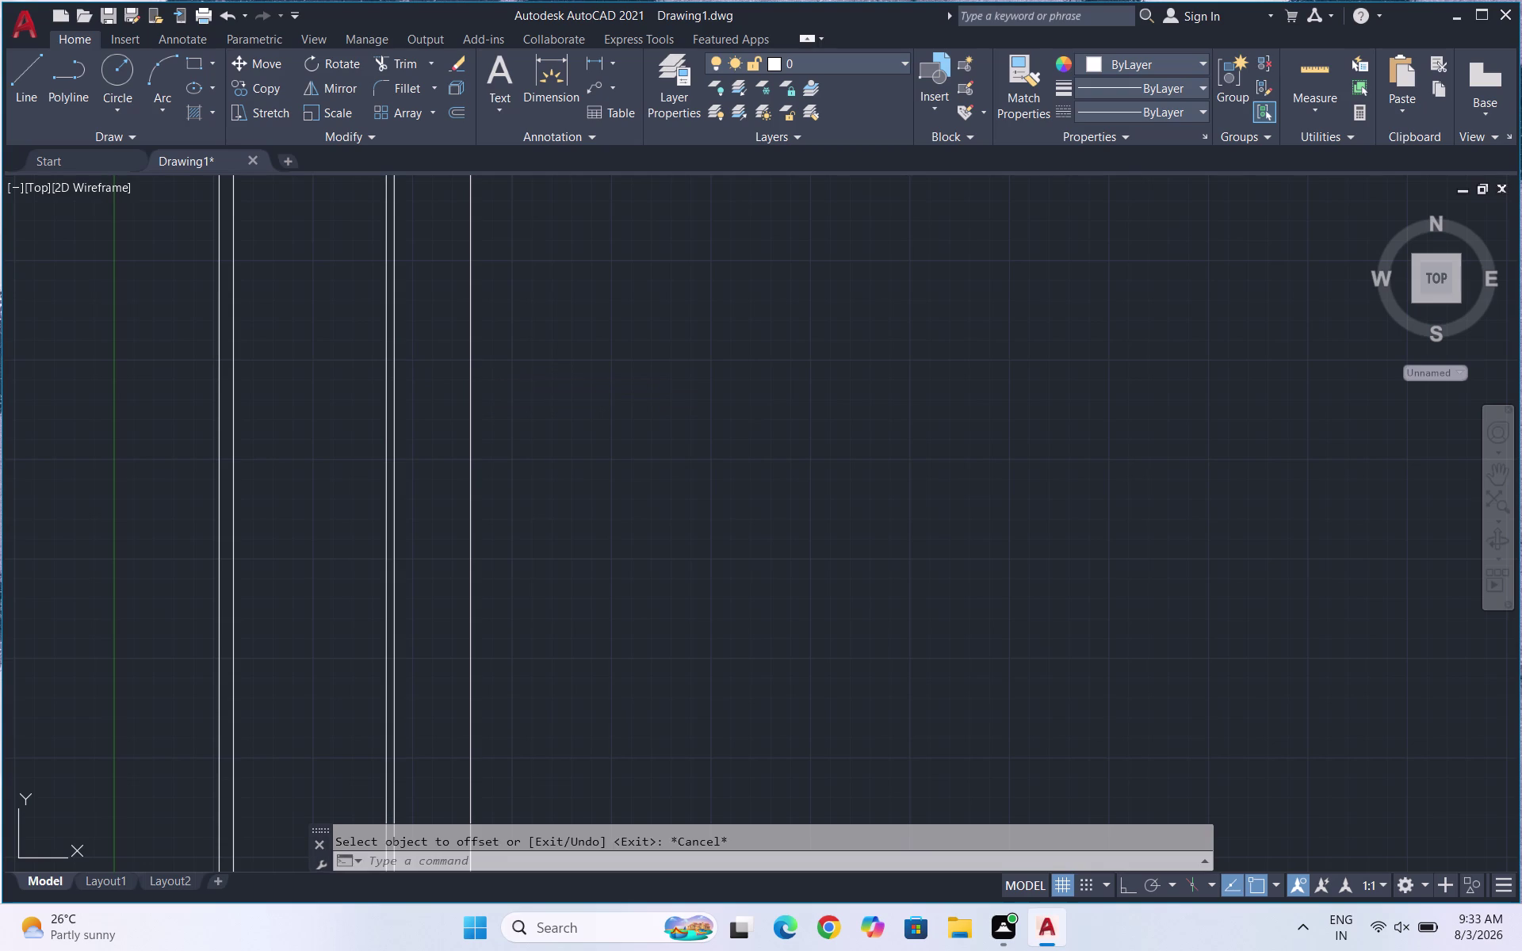
Start a 5-inch offset of the newest line, then cancel it.
key(o)
key(Return)
text(5")
key(Return)
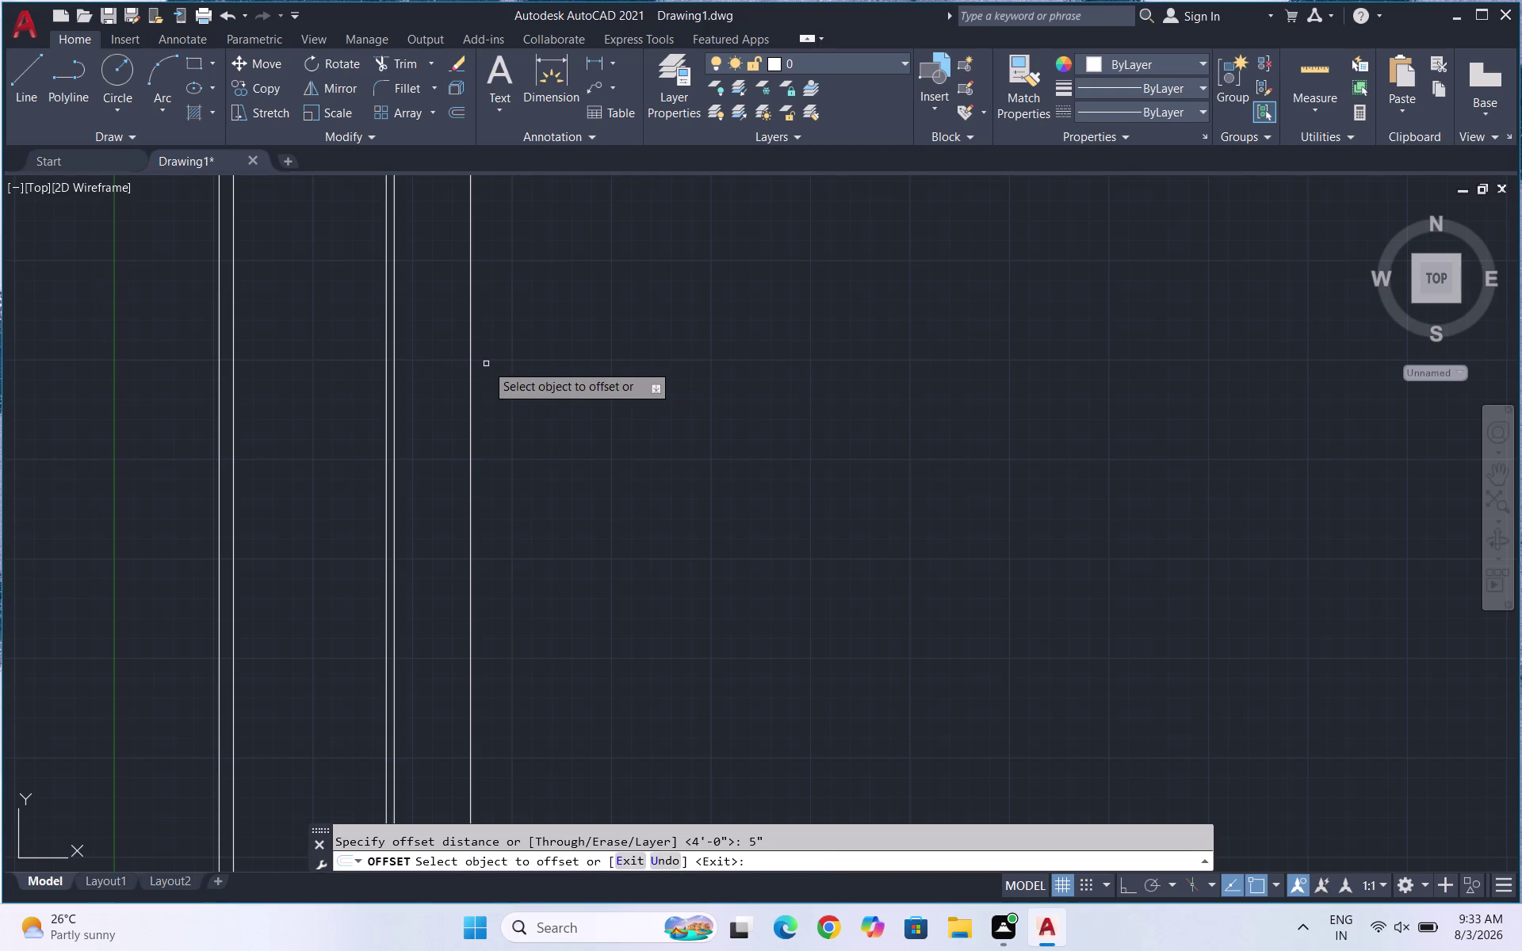
click(473, 373)
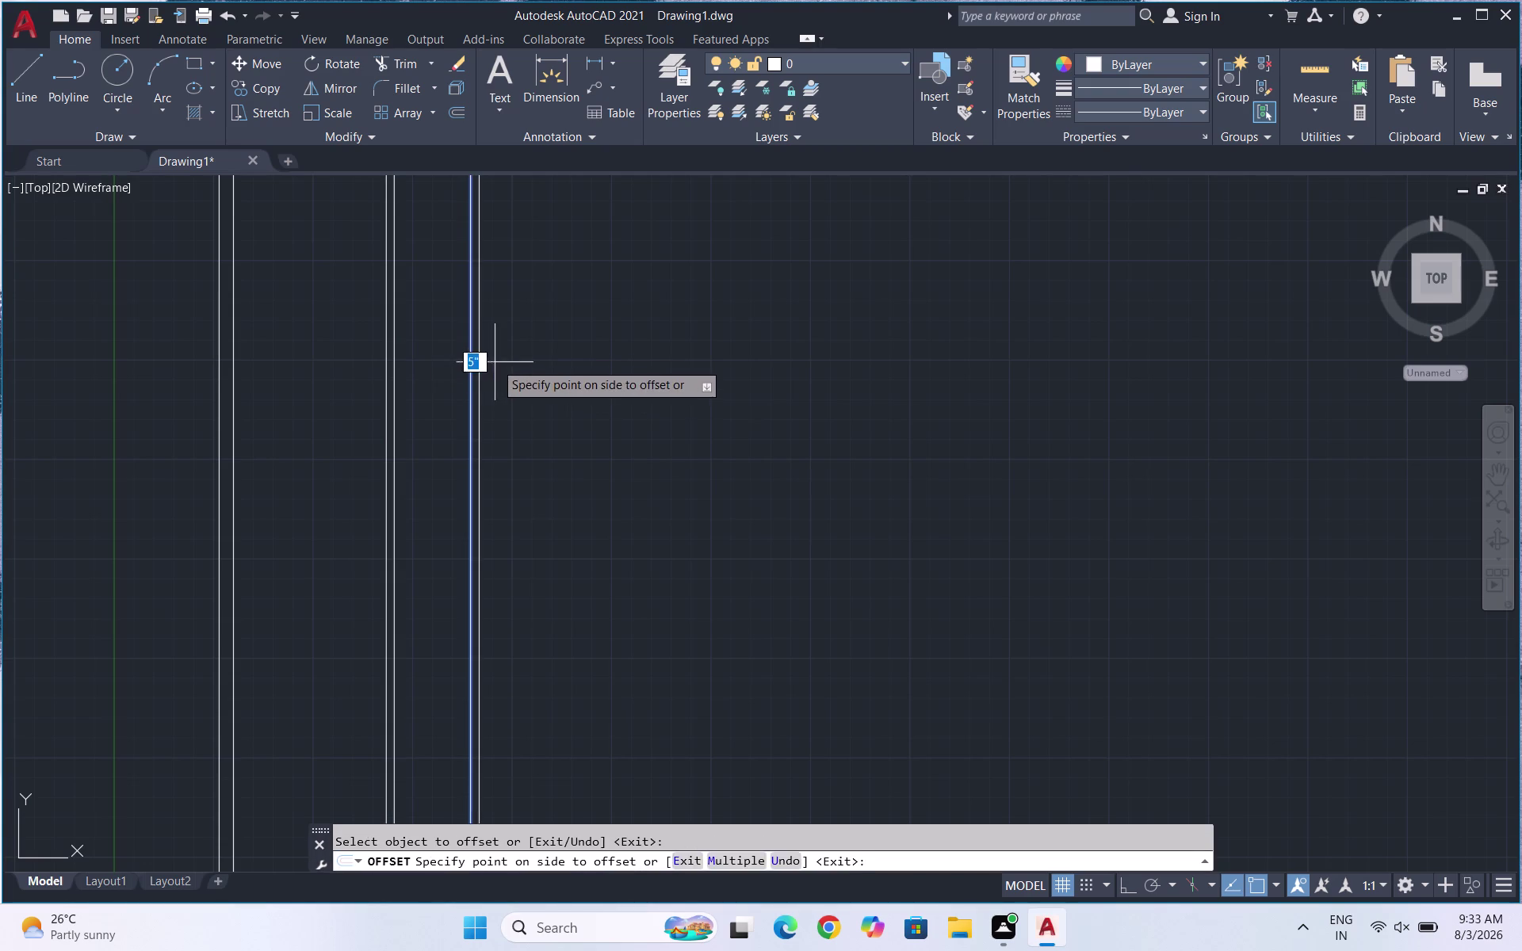
click(495, 362)
key(Escape)
key(Escape)
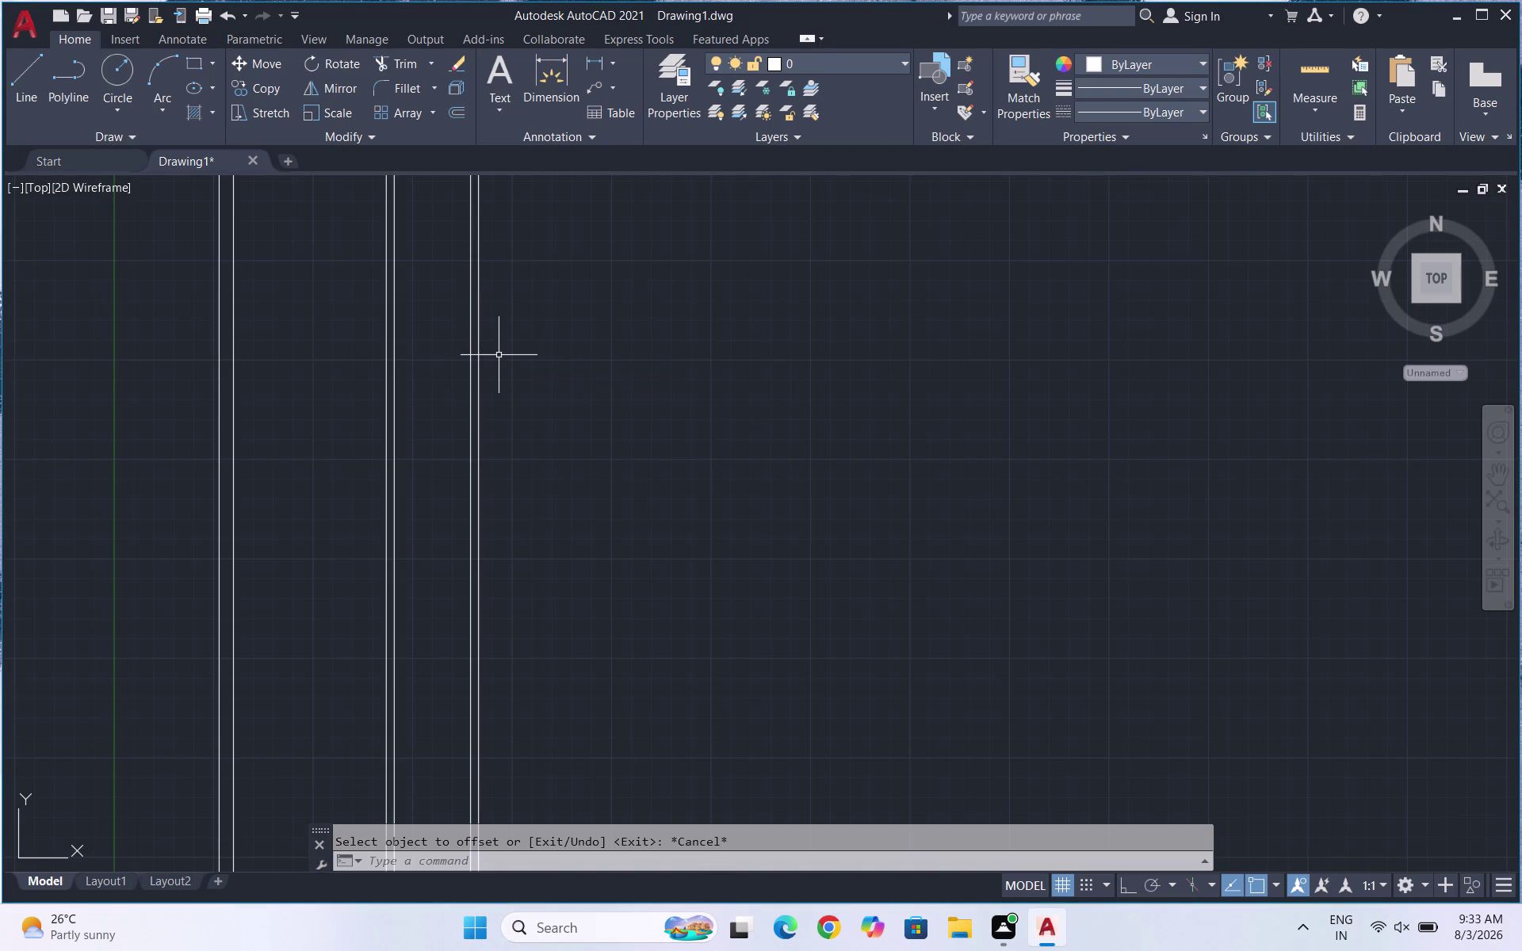
Offset the right wall line 11 feet to the right.
key(o)
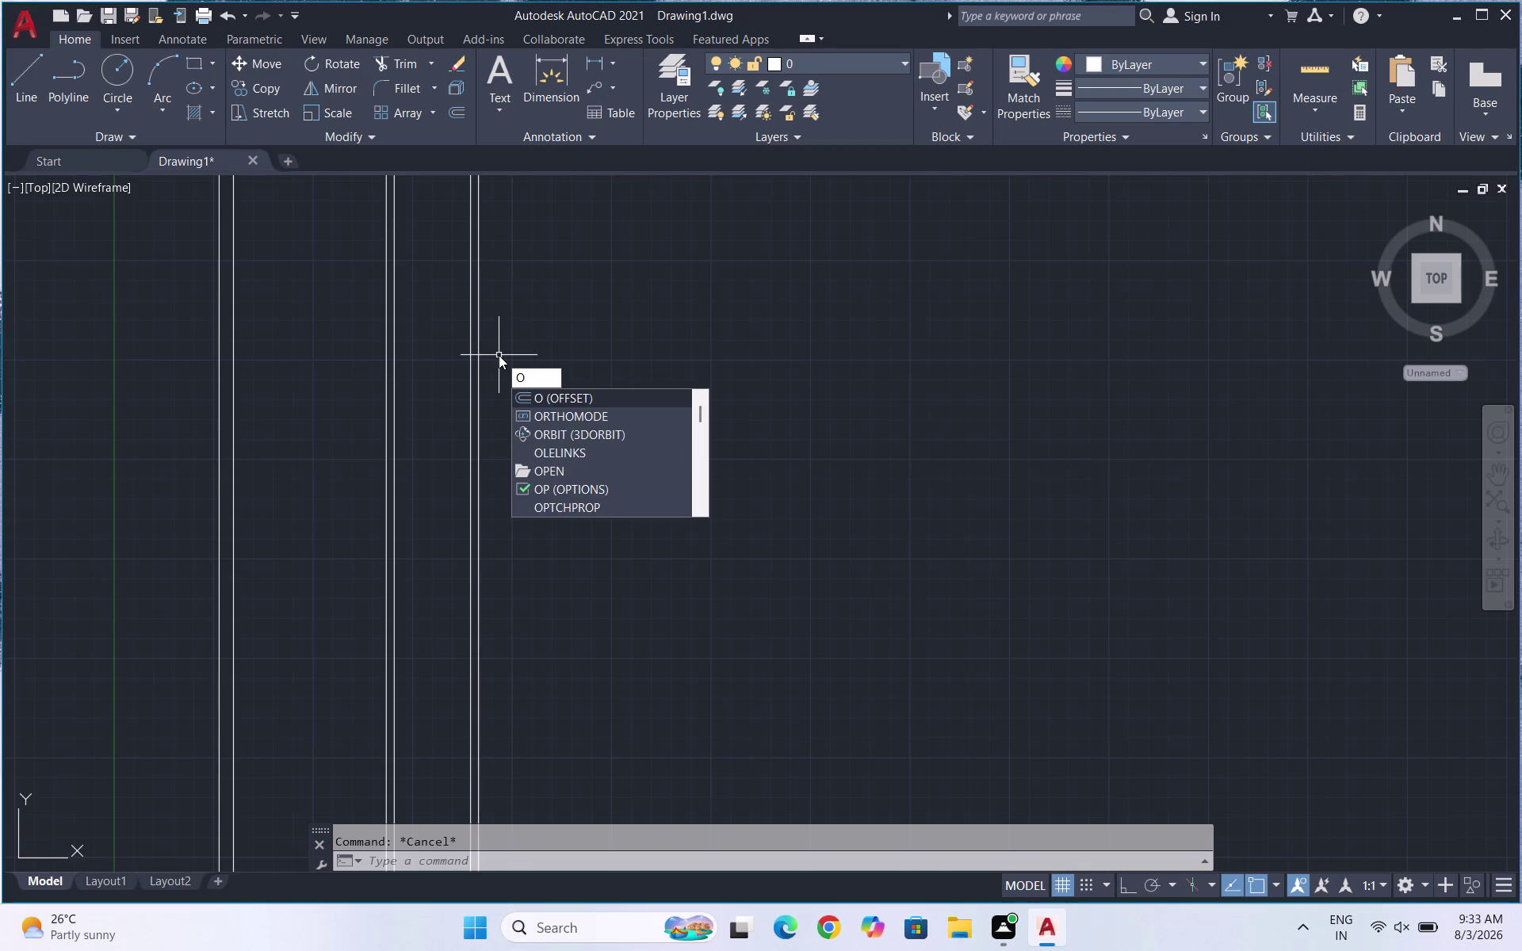
key(Return)
text(11)
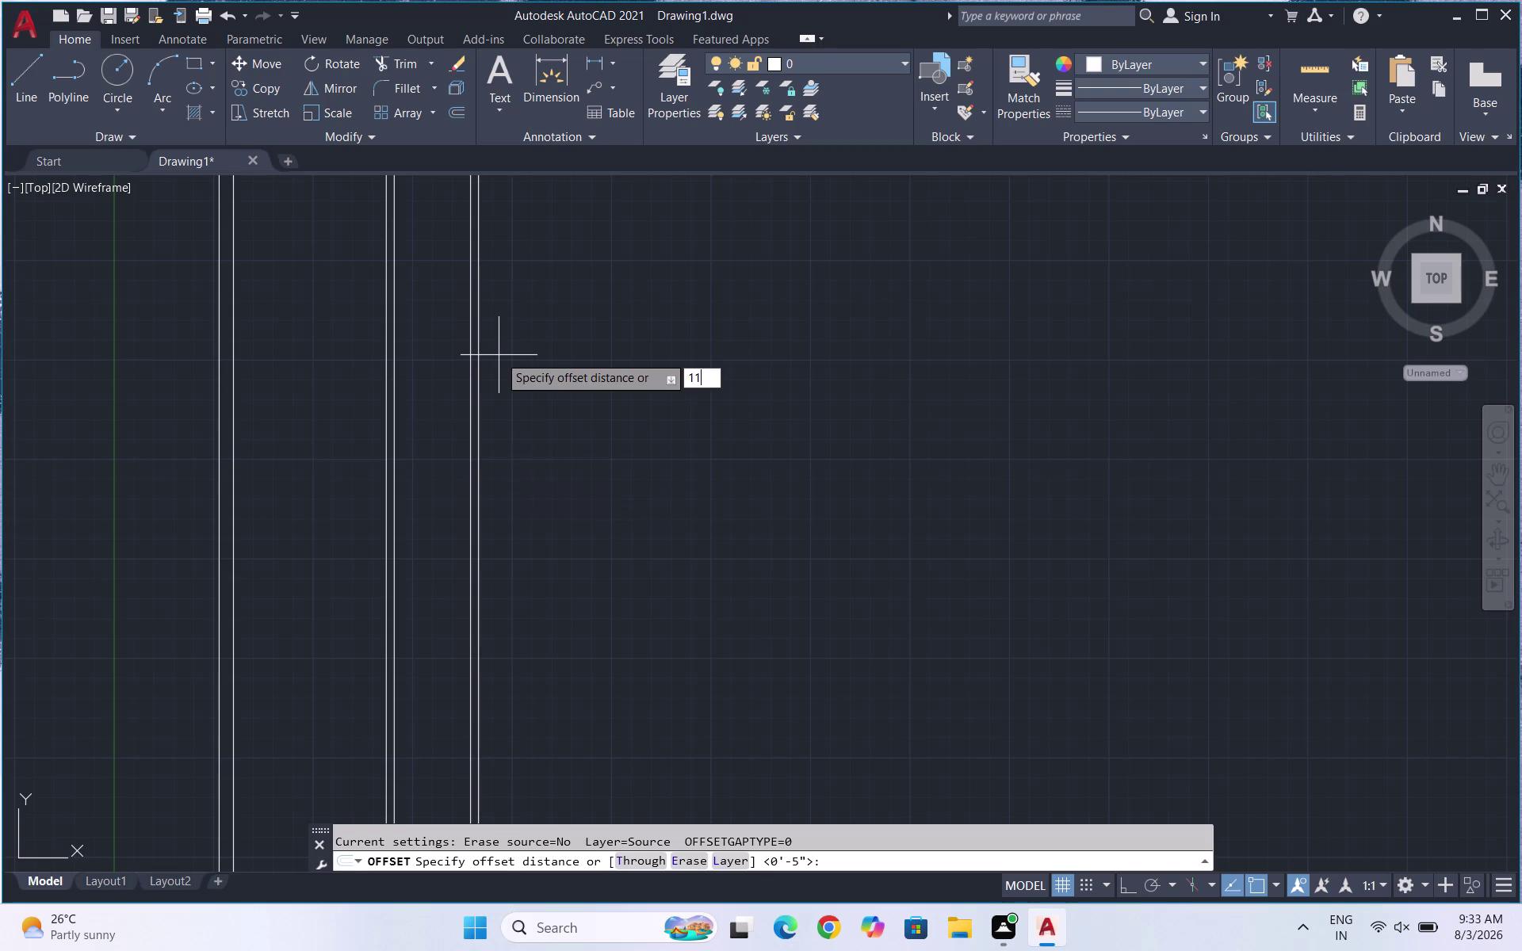
text(')
key(Return)
click(478, 368)
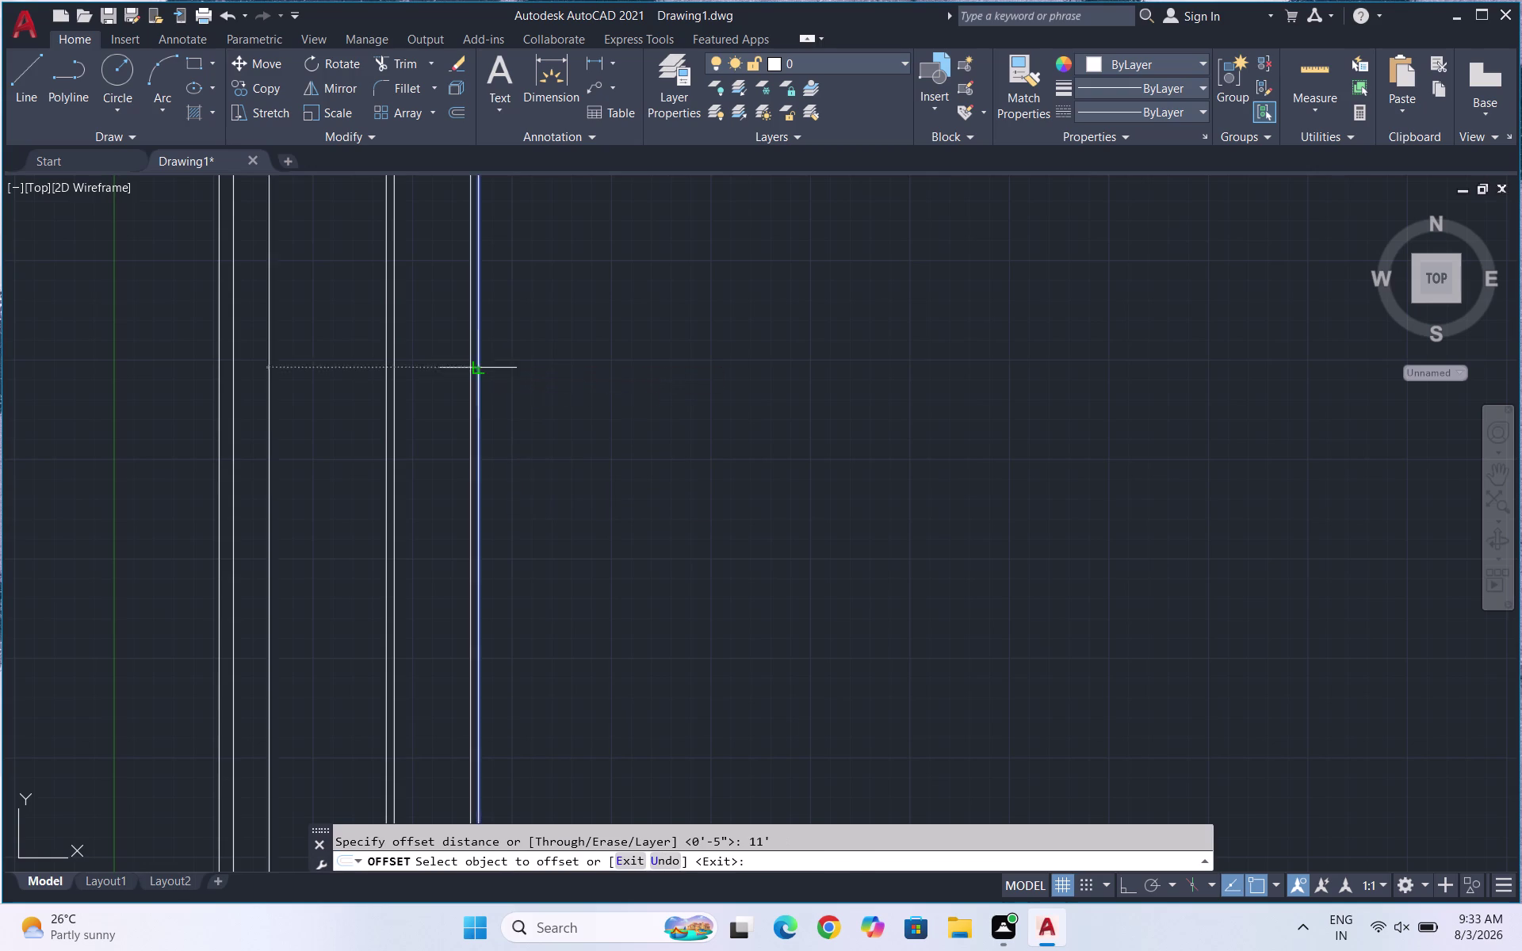
click(642, 336)
key(Escape)
key(Escape)
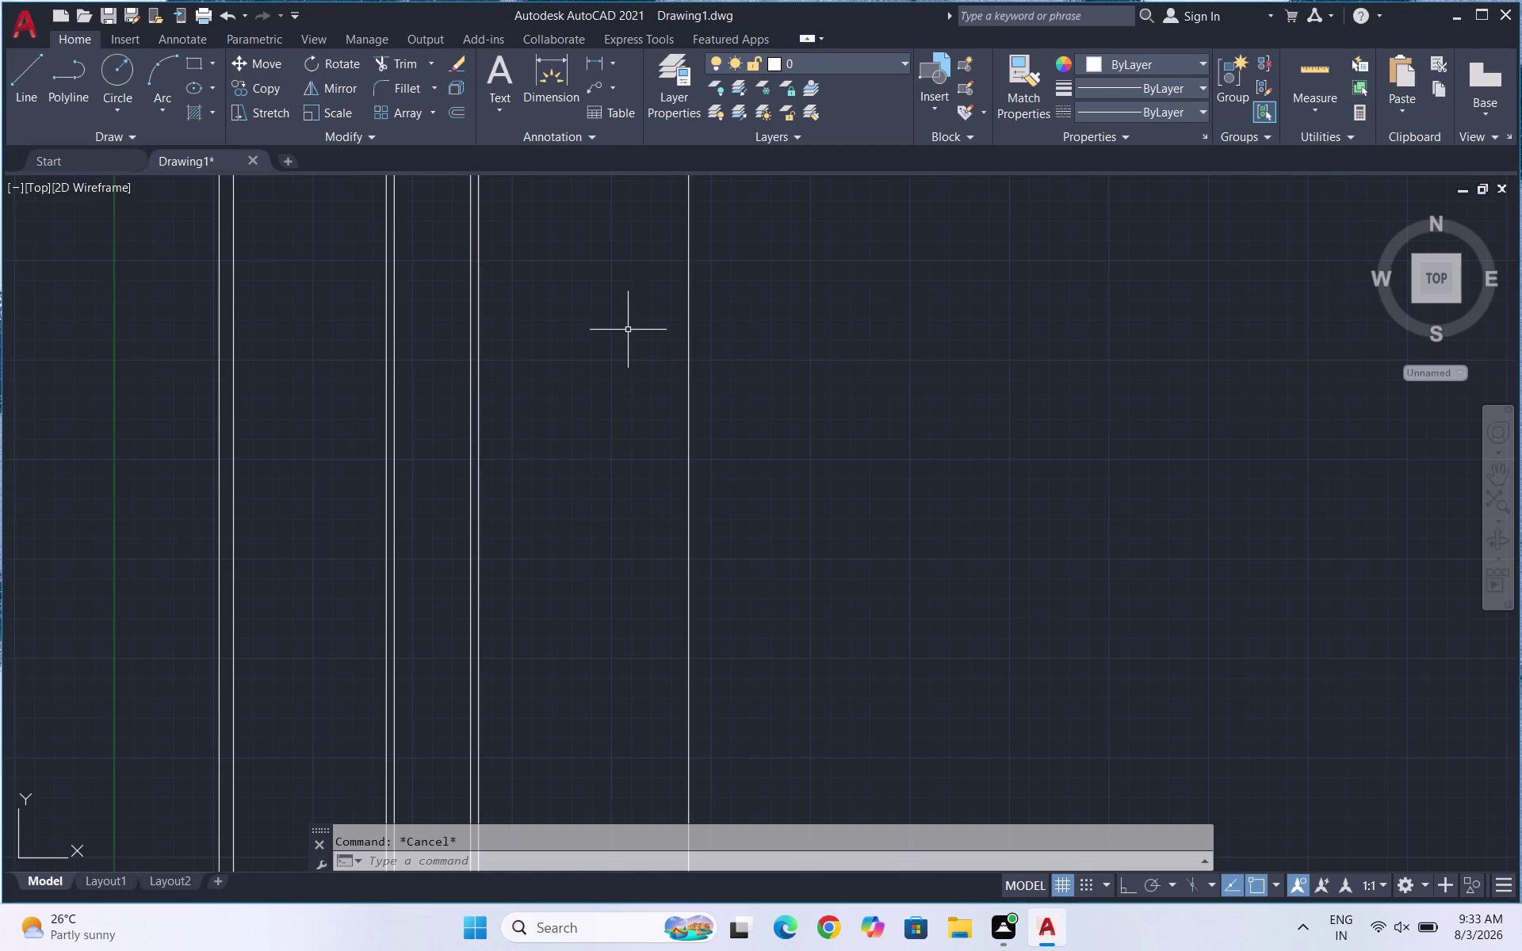
Offset the new wall line 9 inches to its right.
key(o)
key(Return)
text(9")
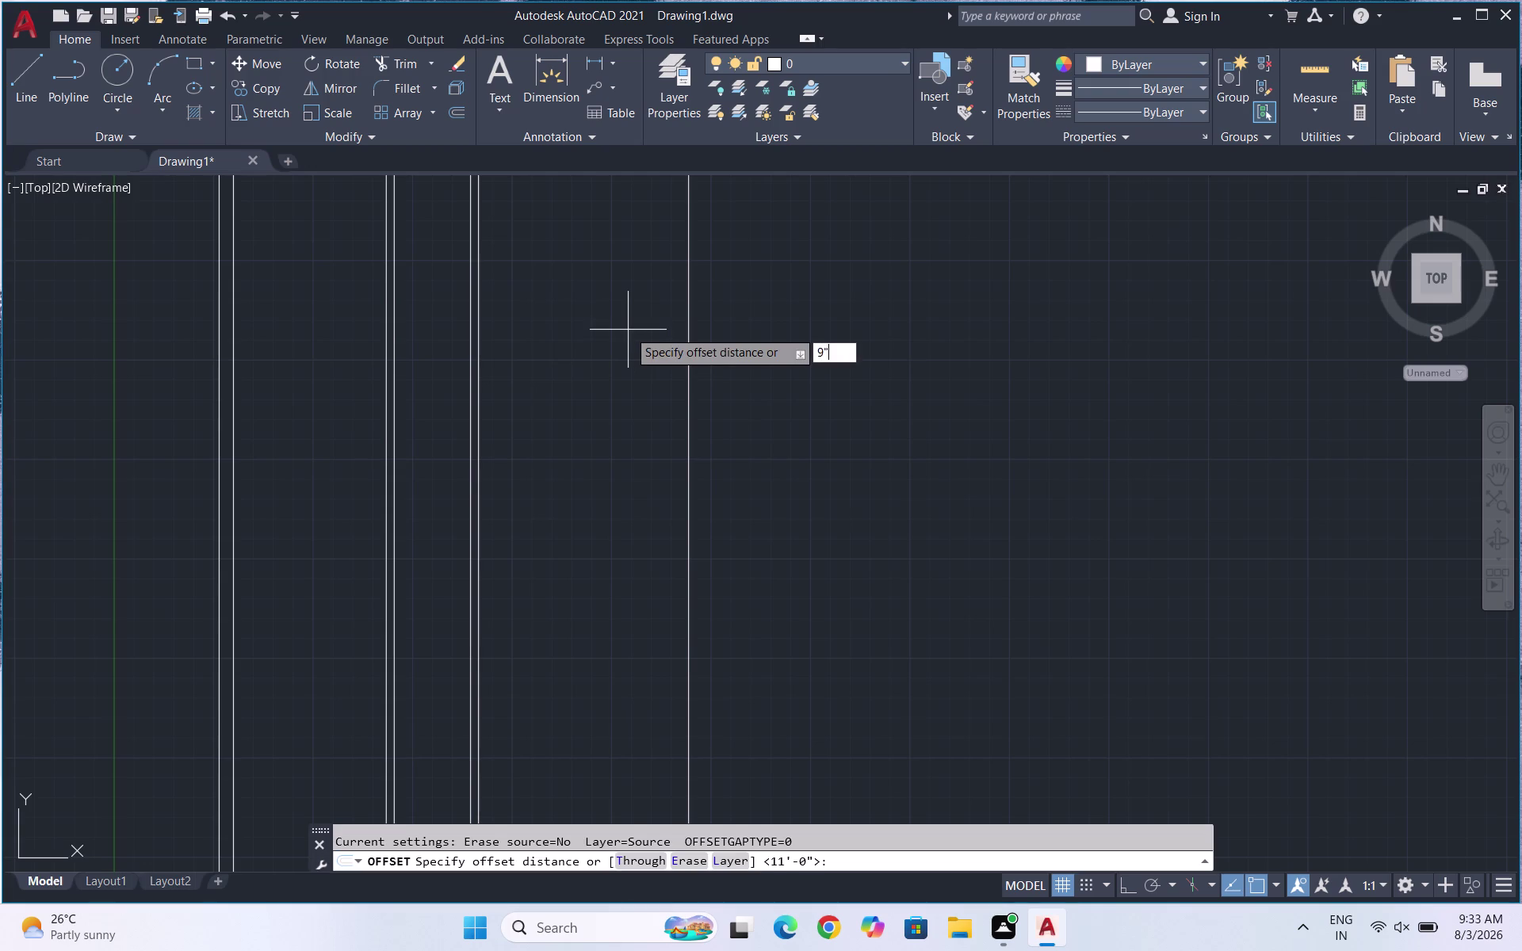
key(Return)
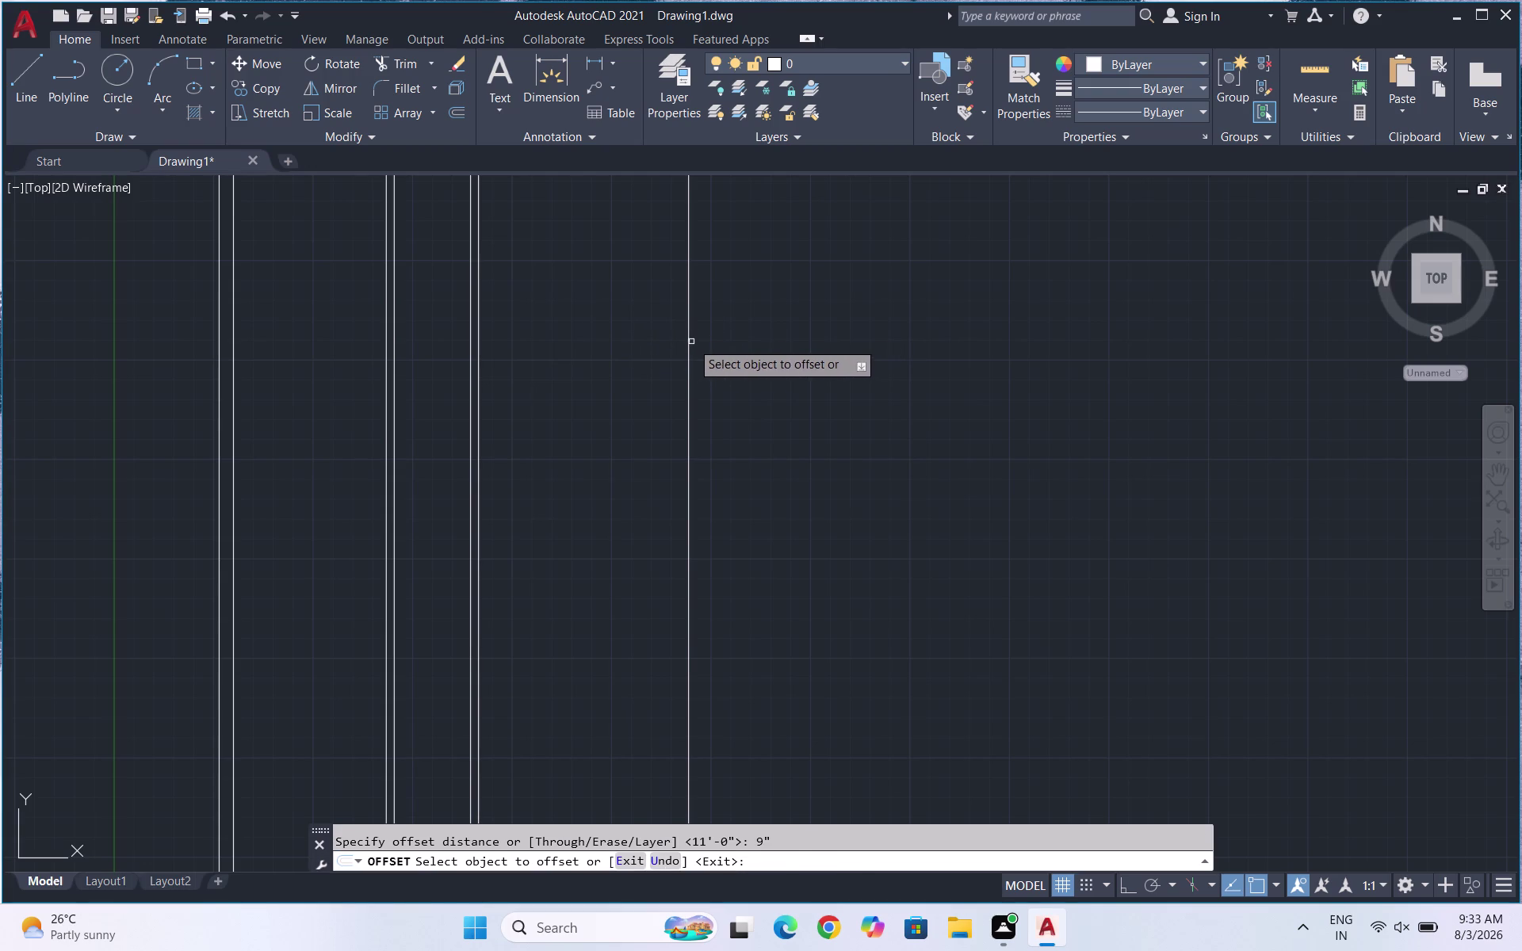
click(689, 342)
click(742, 340)
key(Escape)
key(Escape)
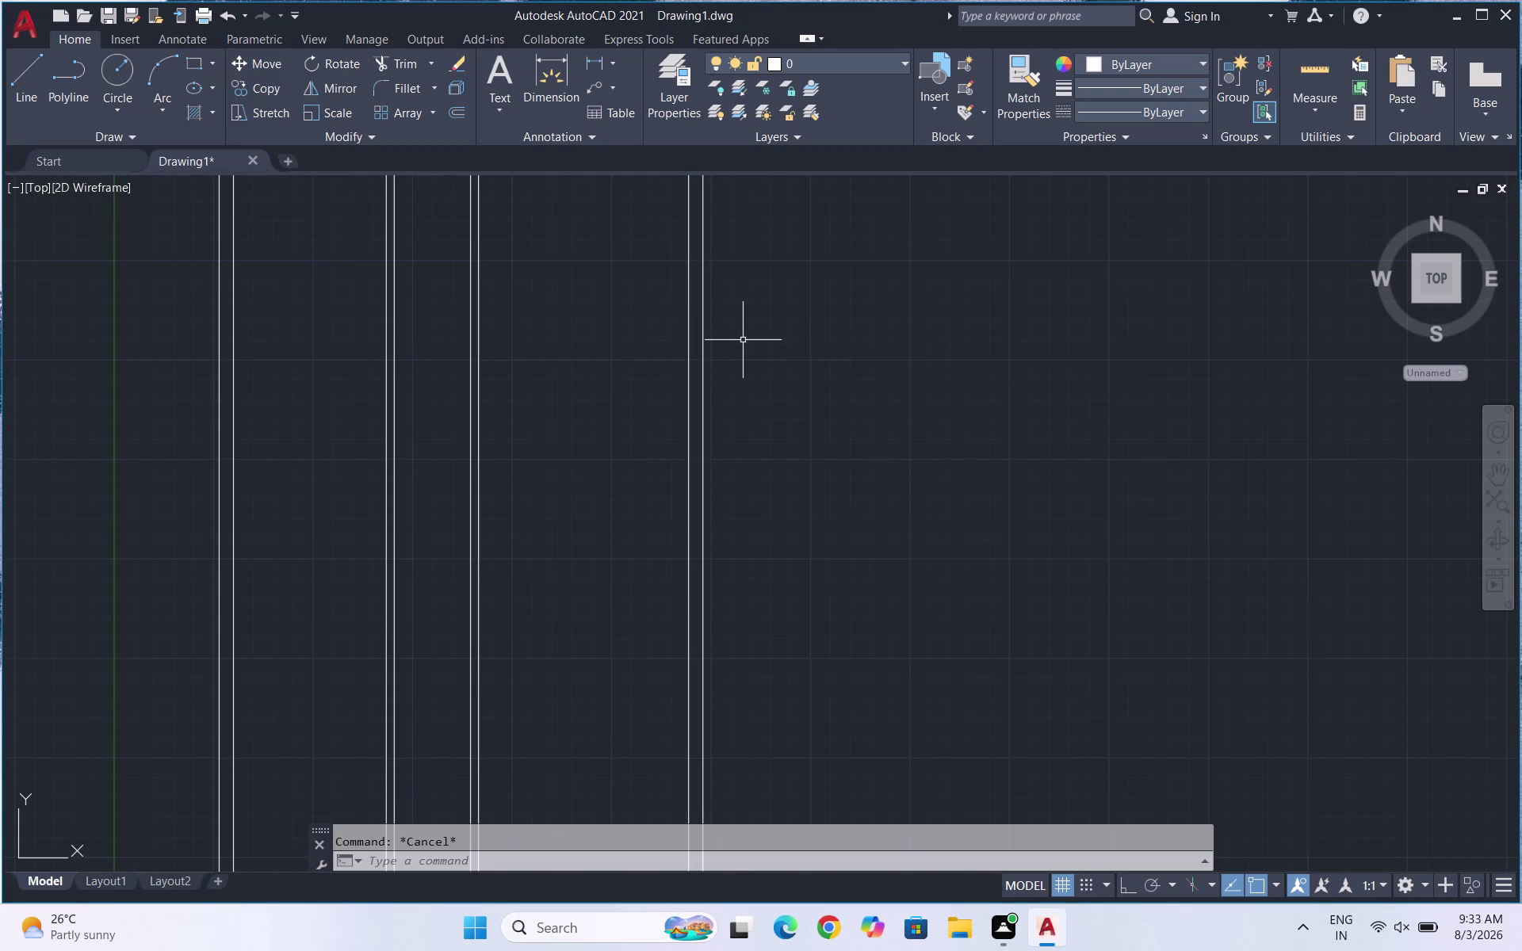
key(Escape)
click(1315, 65)
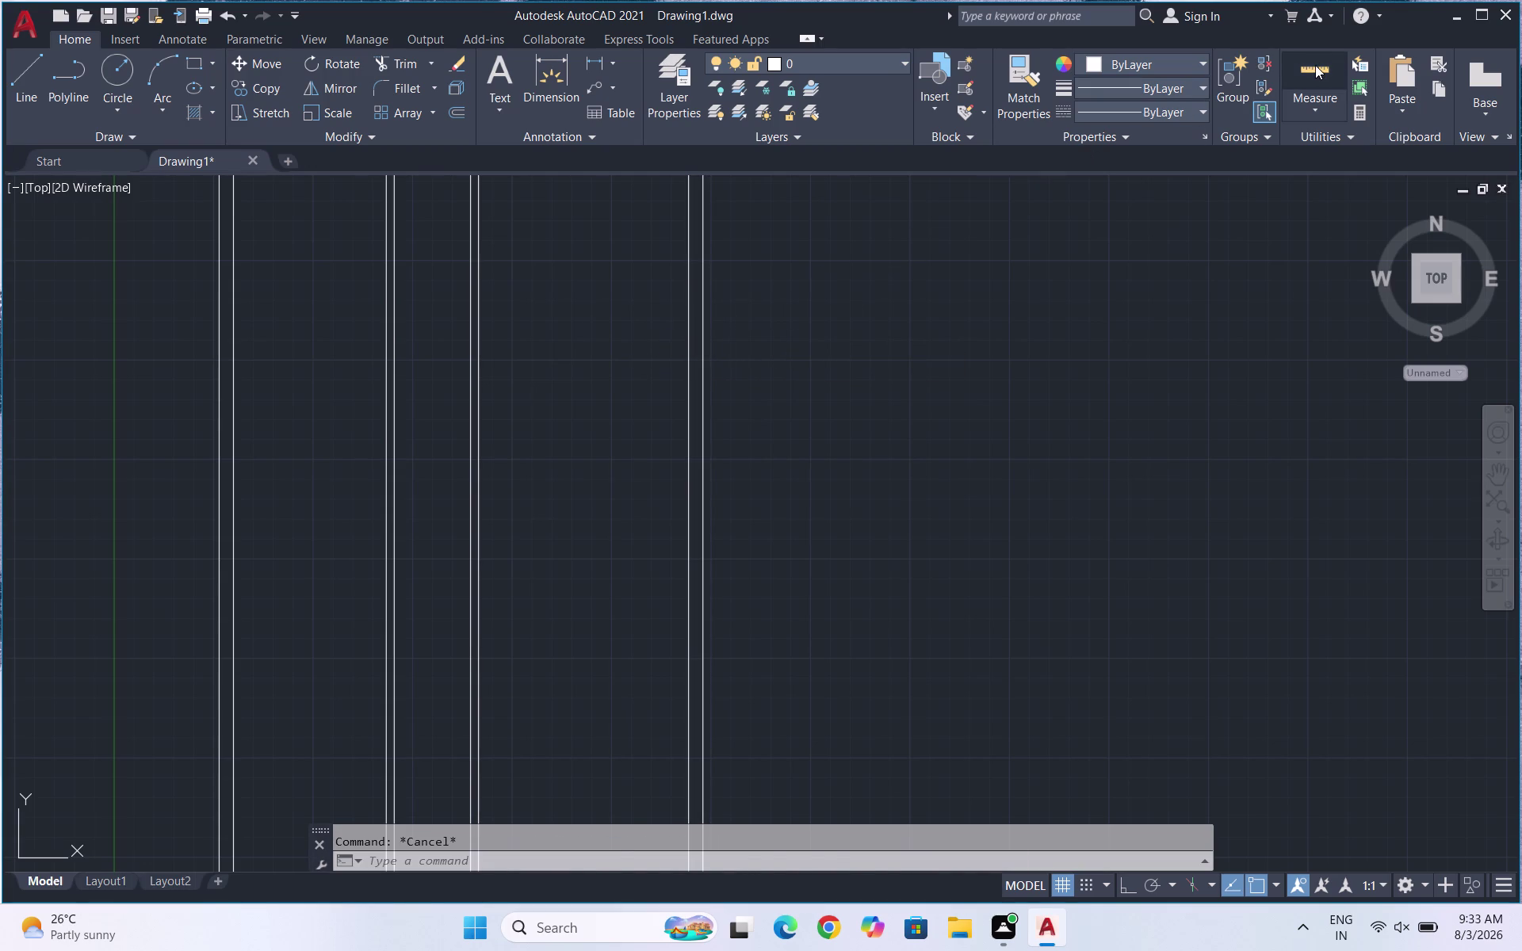
click(1313, 111)
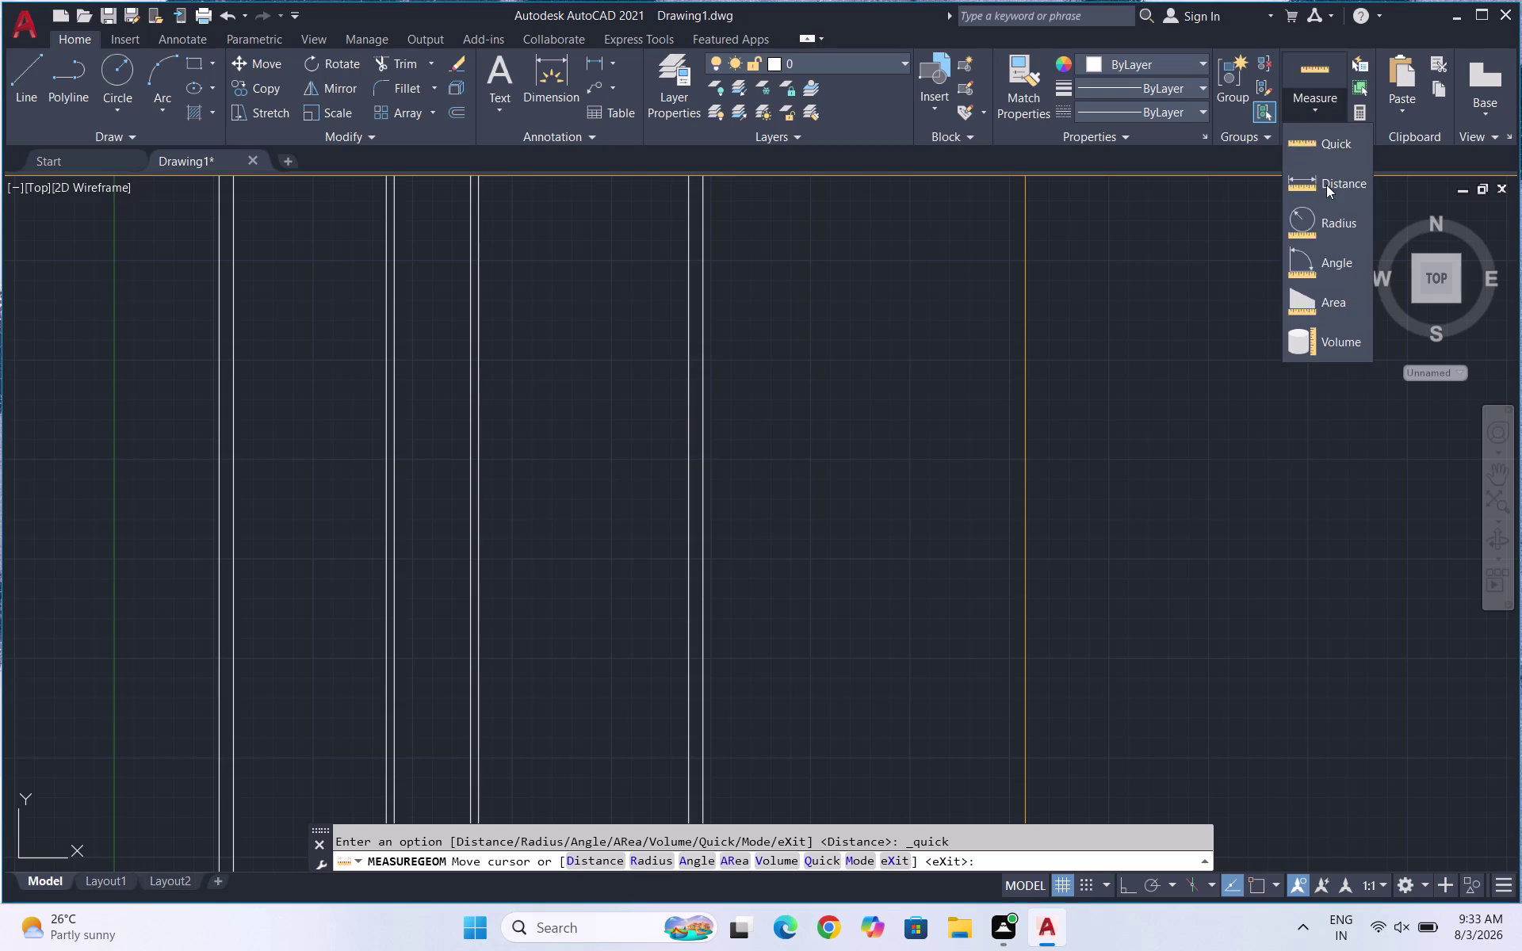
click(1326, 185)
click(217, 317)
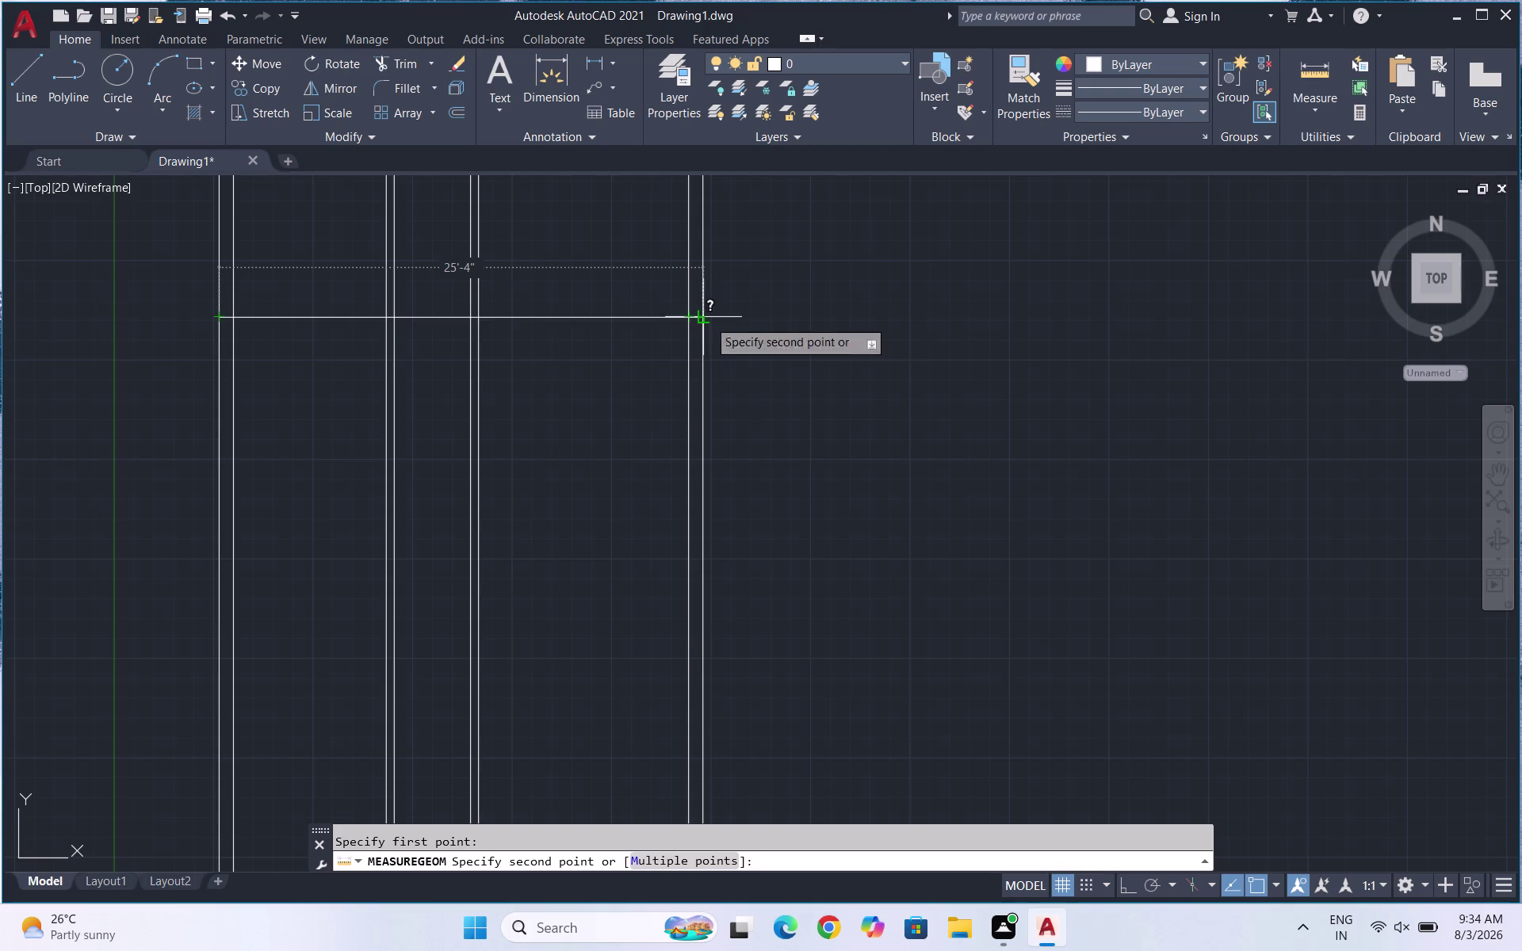
key(Escape)
scroll(up, 3)
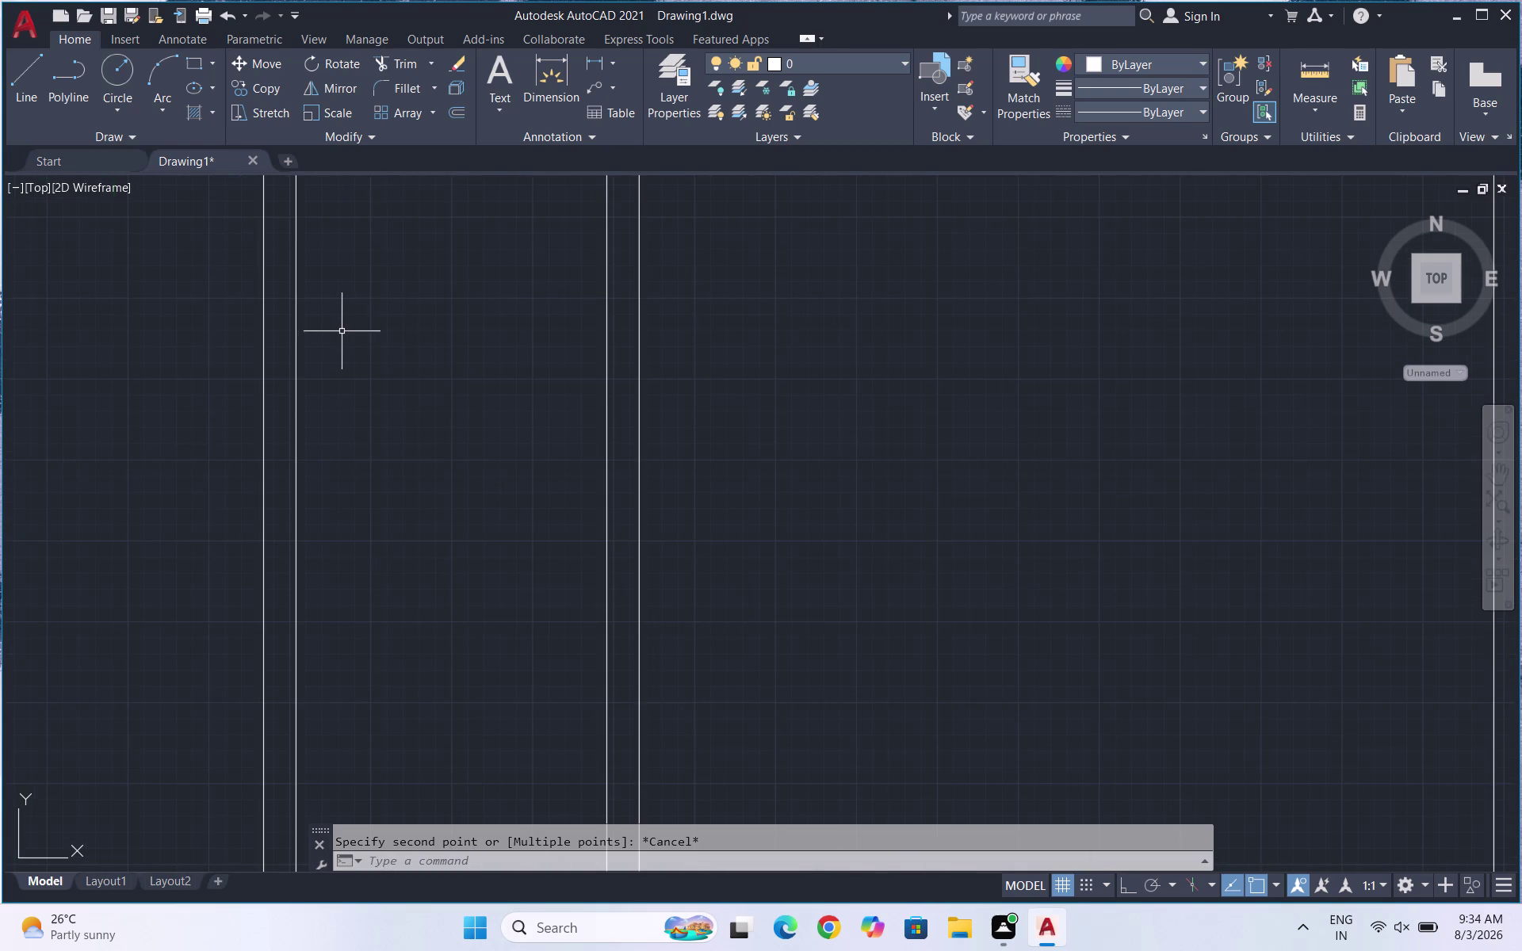
Delete the inner left wall line.
click(338, 339)
click(287, 371)
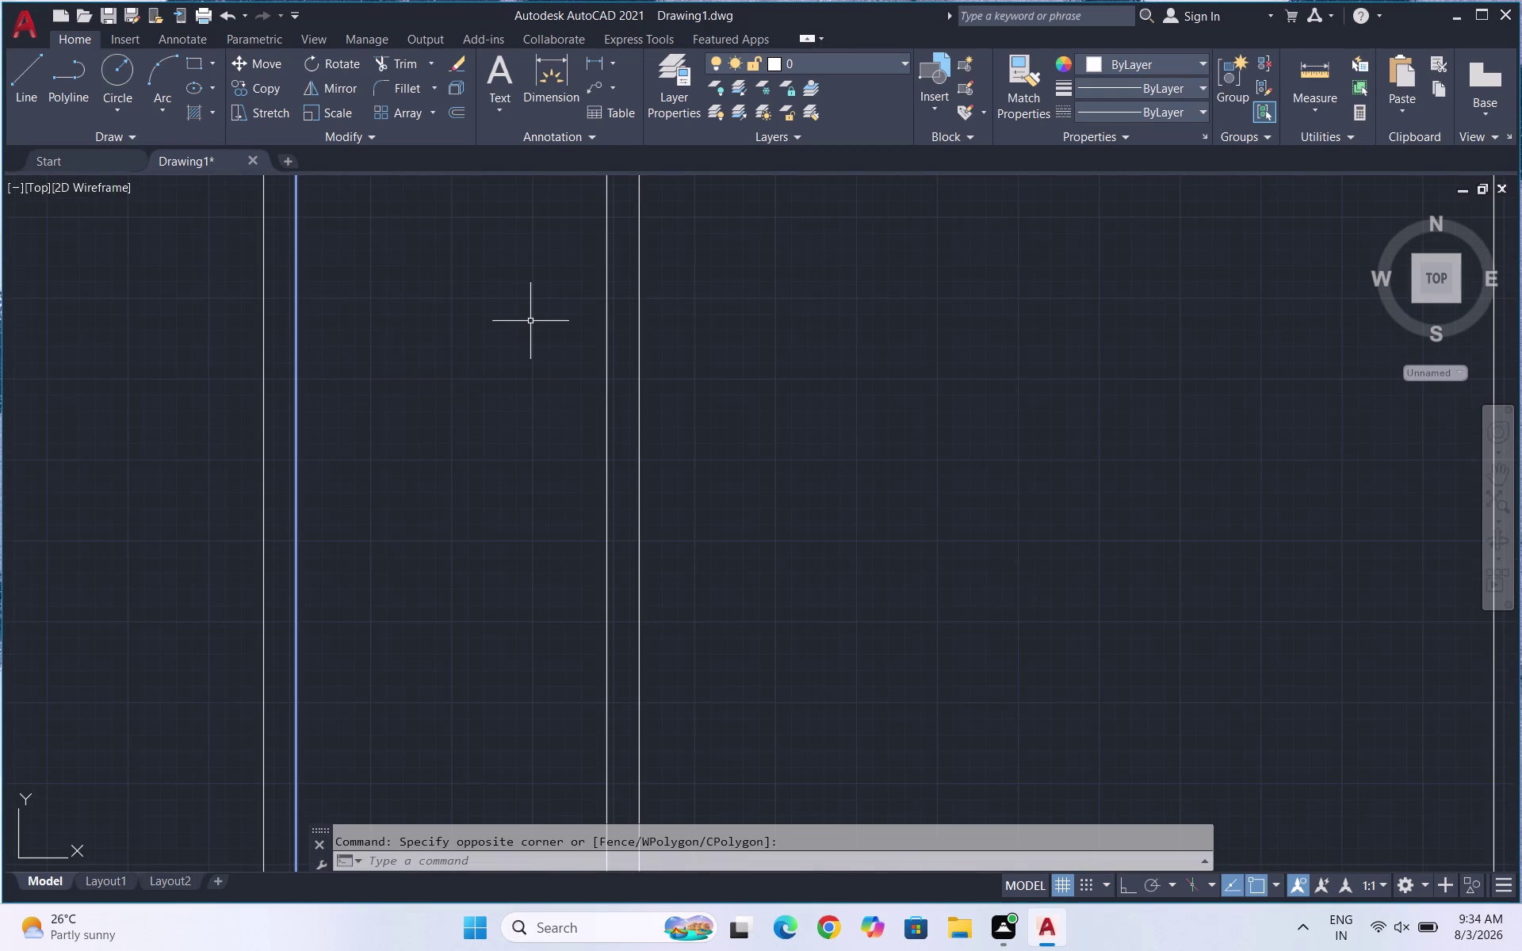
key(Delete)
key(Delete)
key(BackSpace)
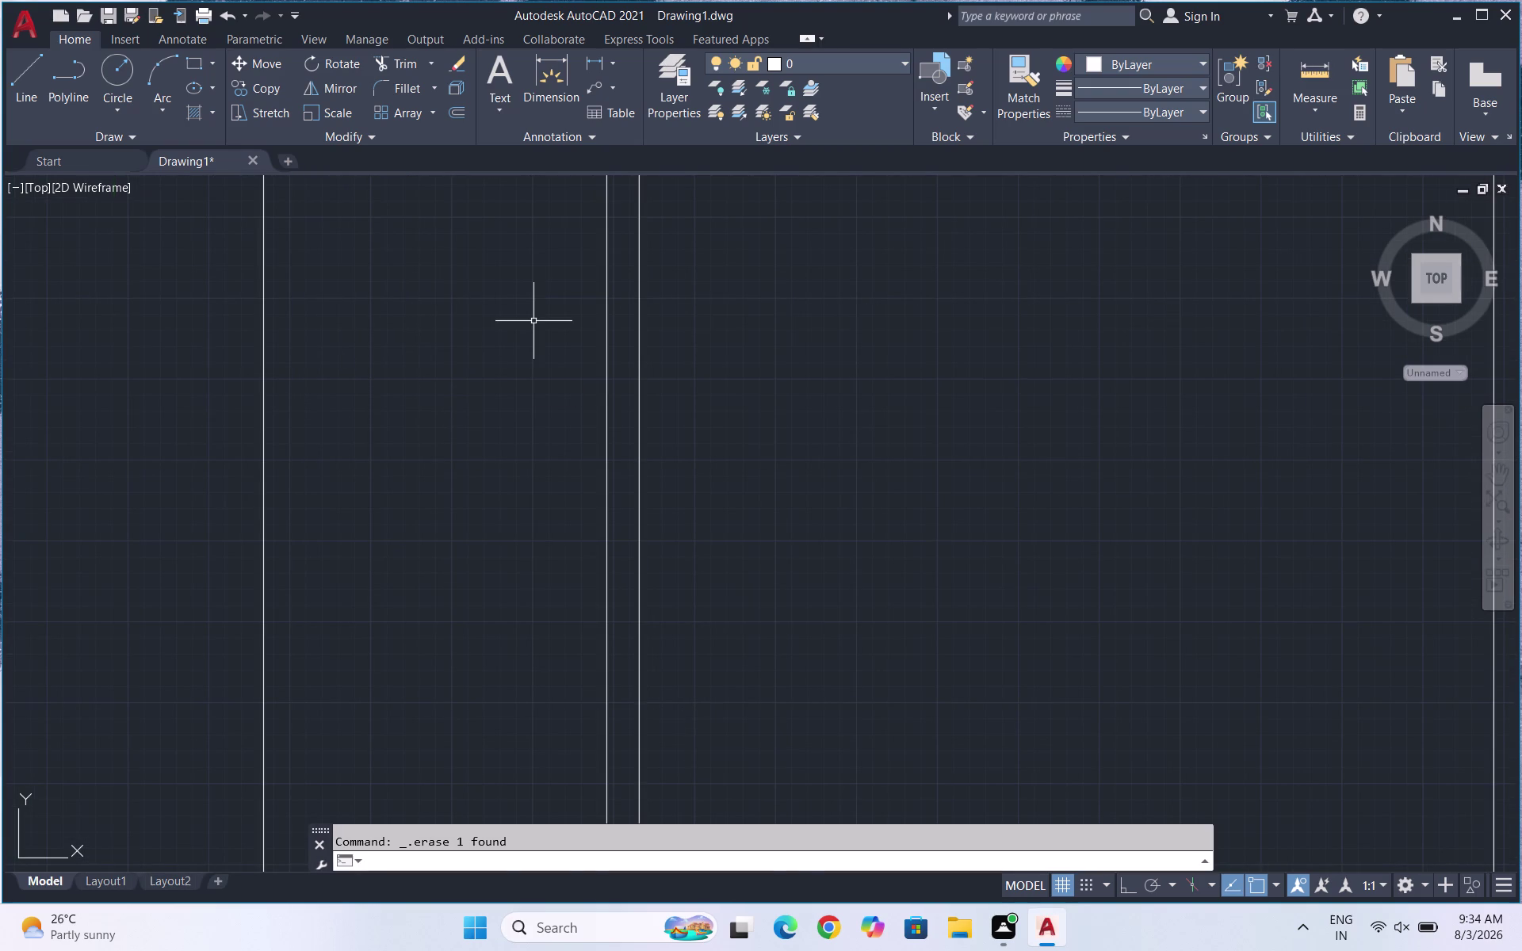
Offset the two remaining wall lines by 2.5 to form new faces.
key(o)
key(Return)
text(2.5)
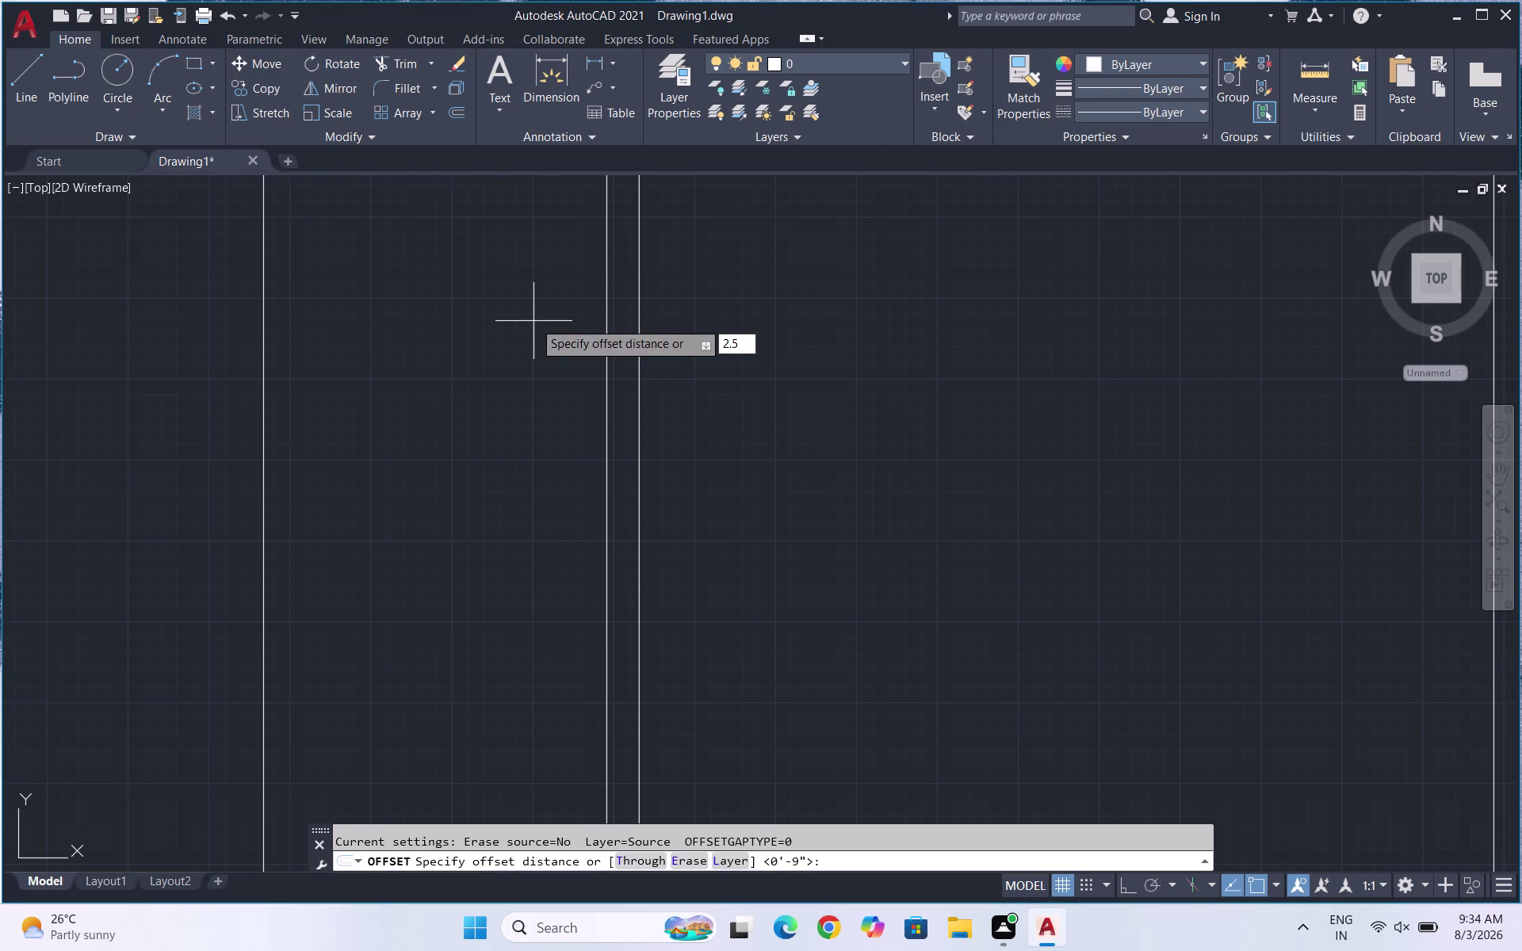
key(Return)
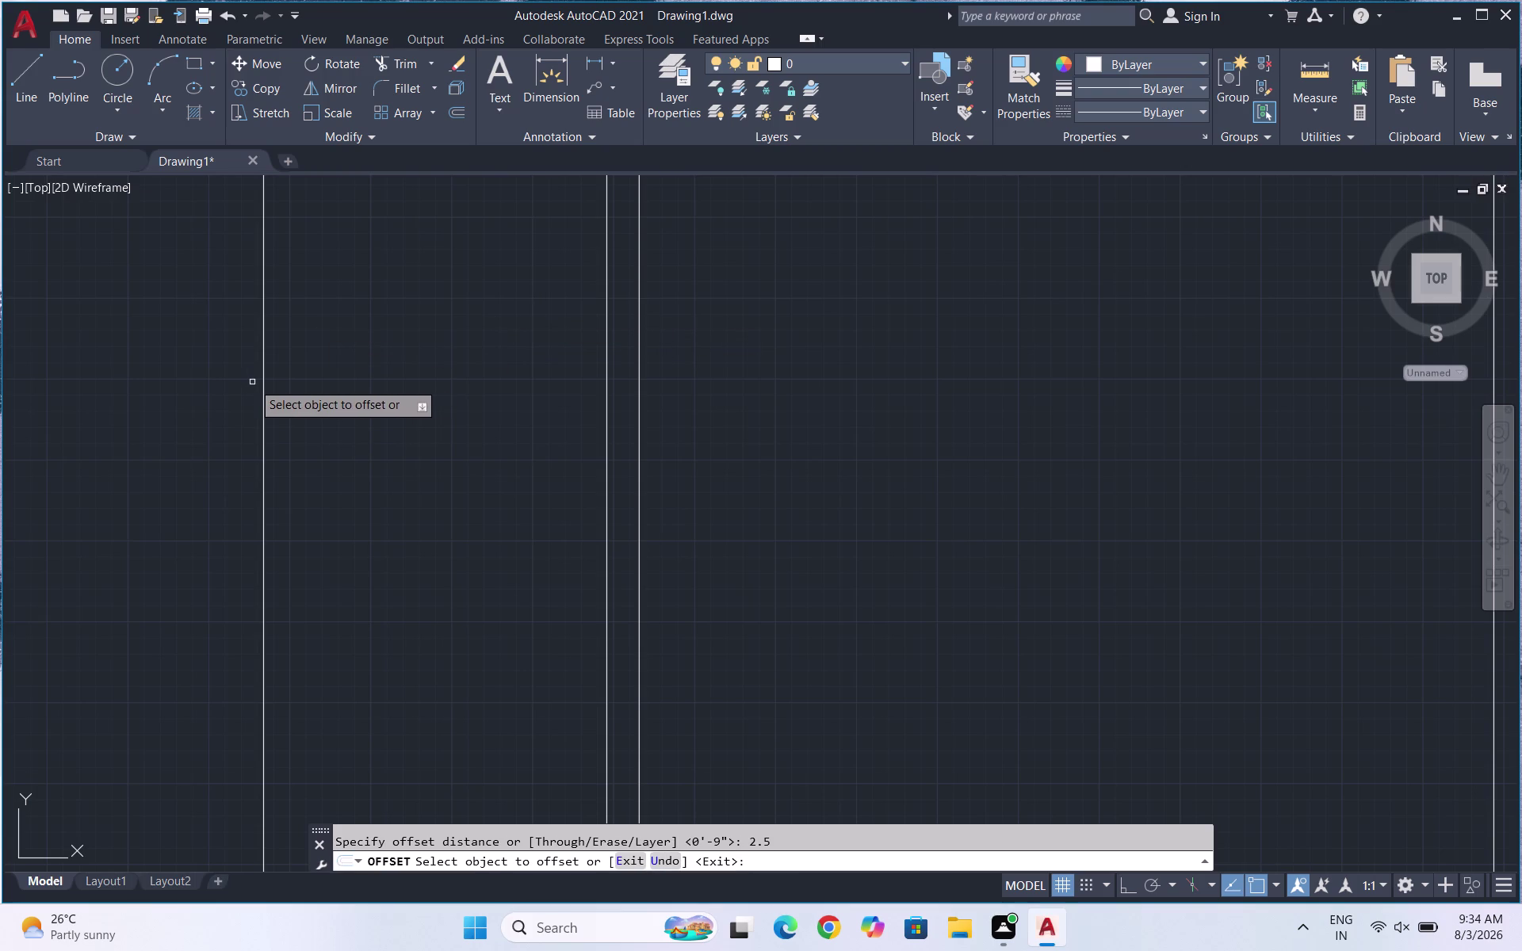
click(261, 383)
key(5)
key(BackSpace)
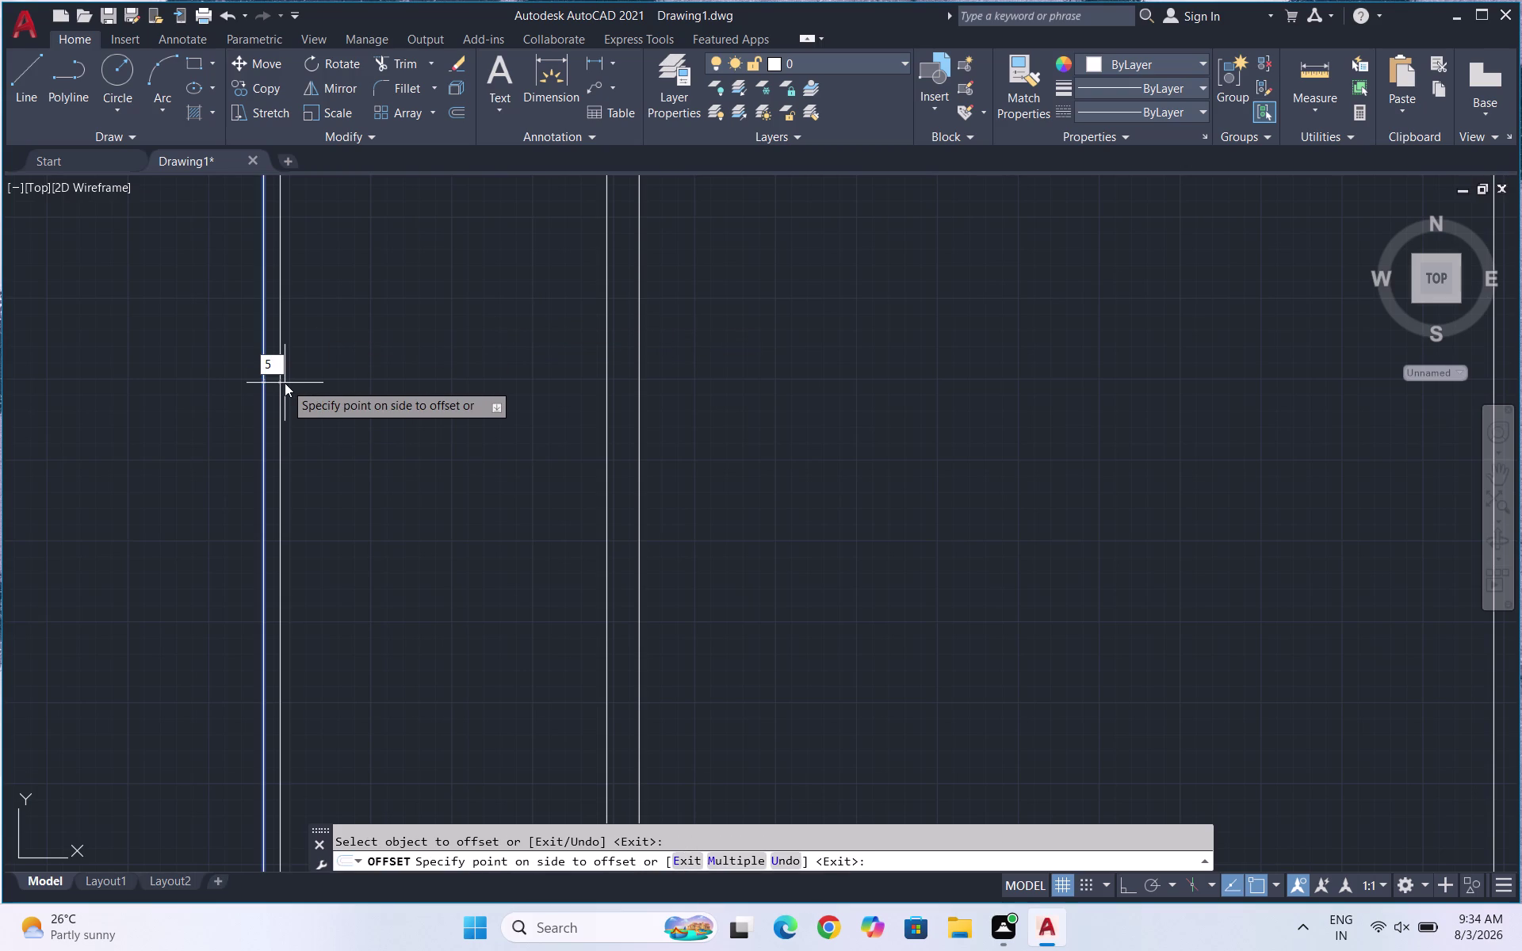
text(2.5)
key(Return)
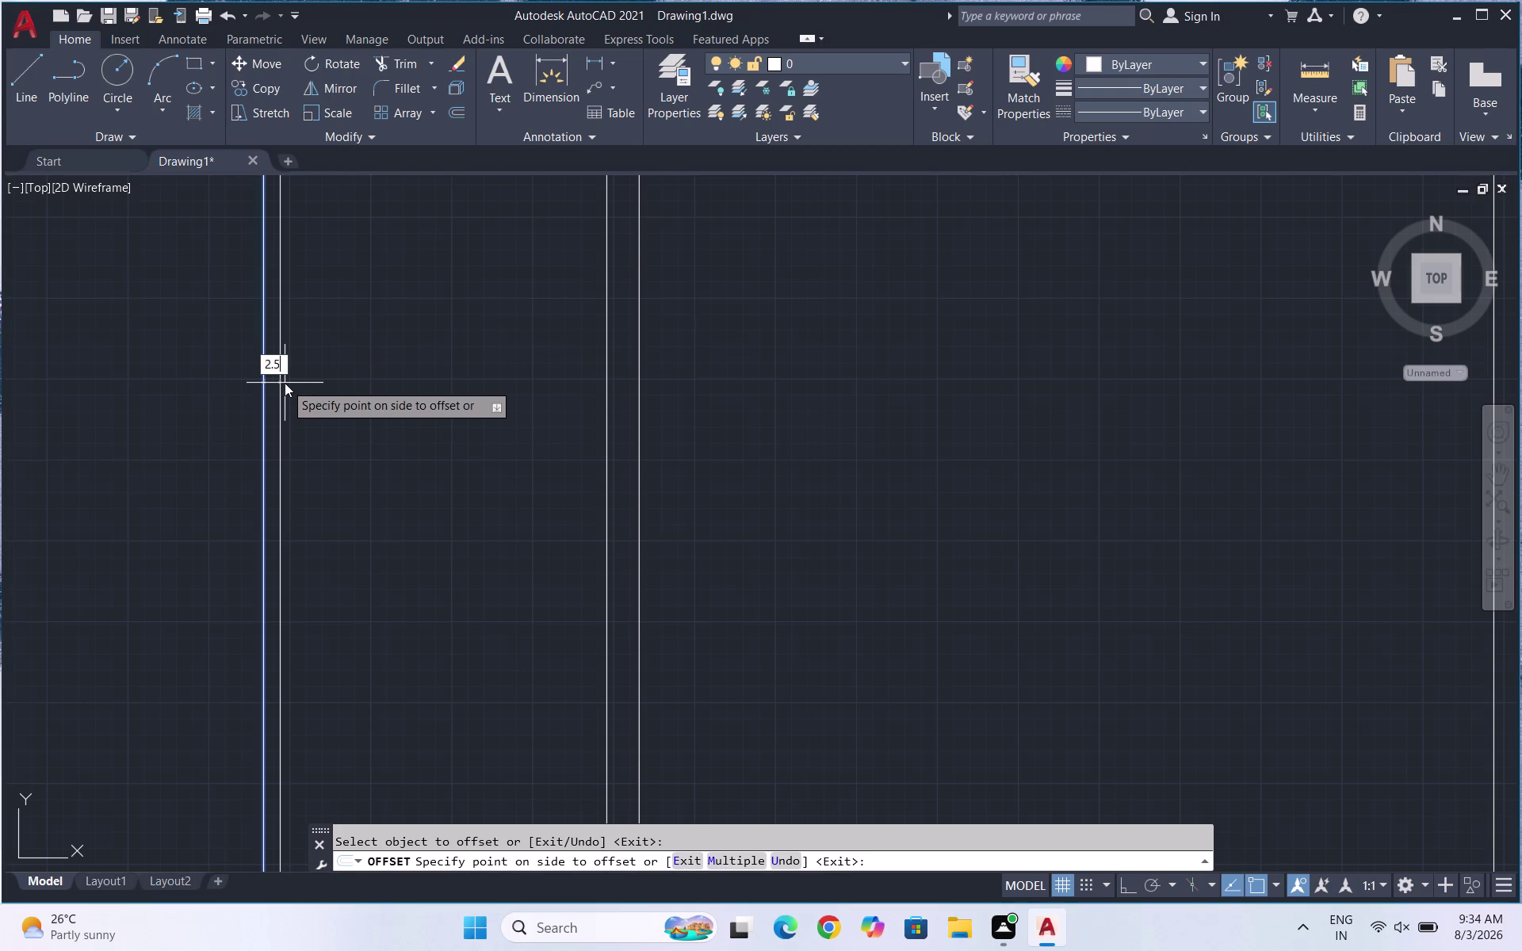
click(606, 337)
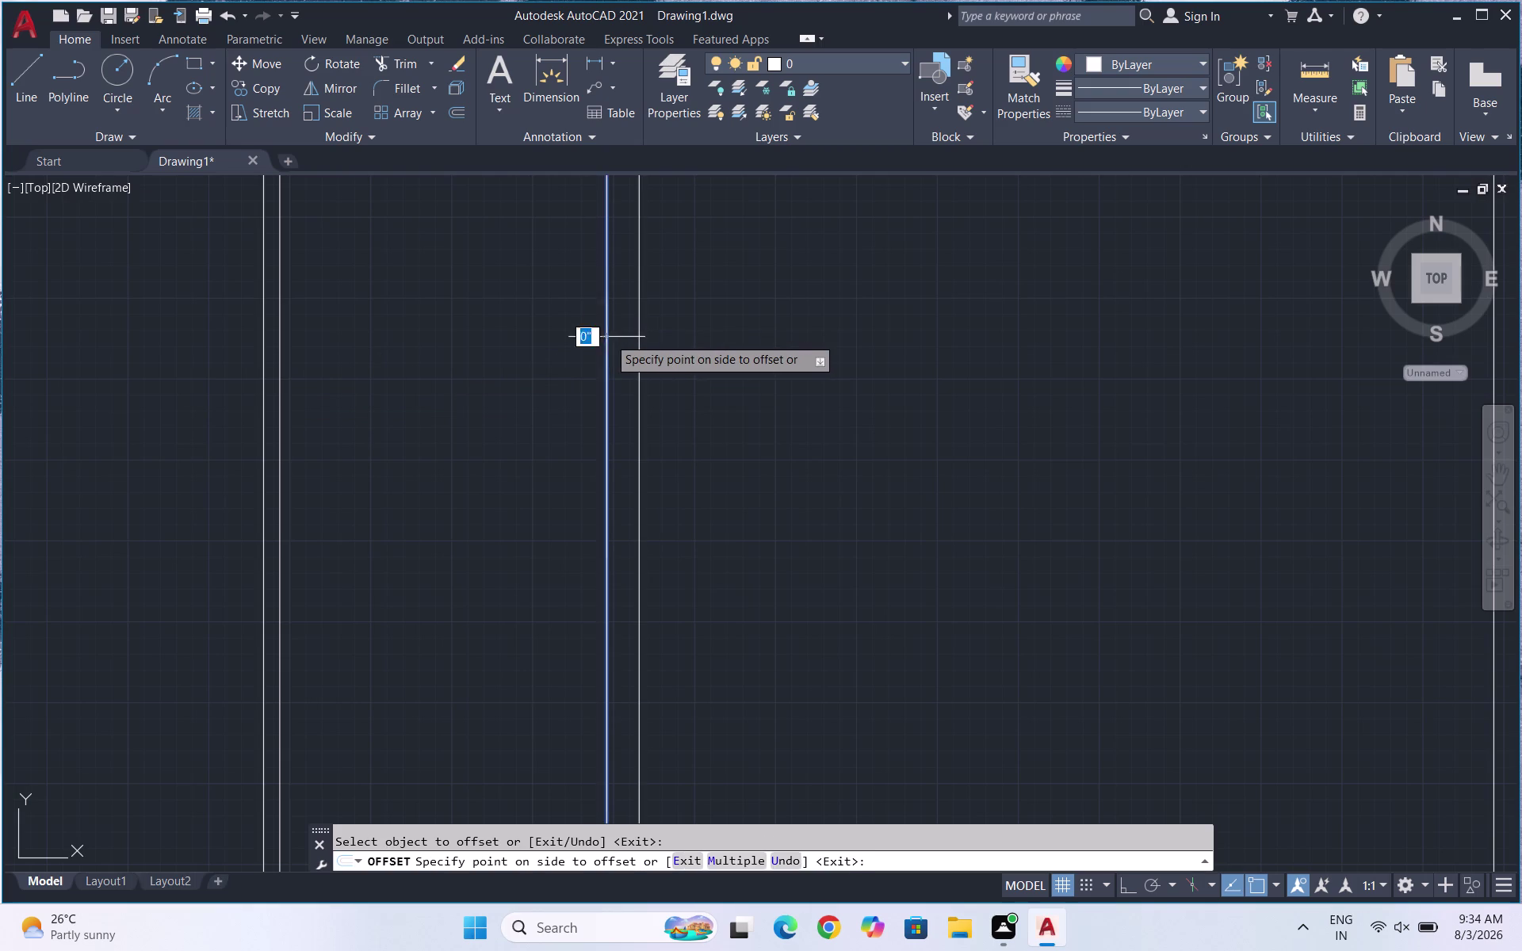
text(2.5)
key(Return)
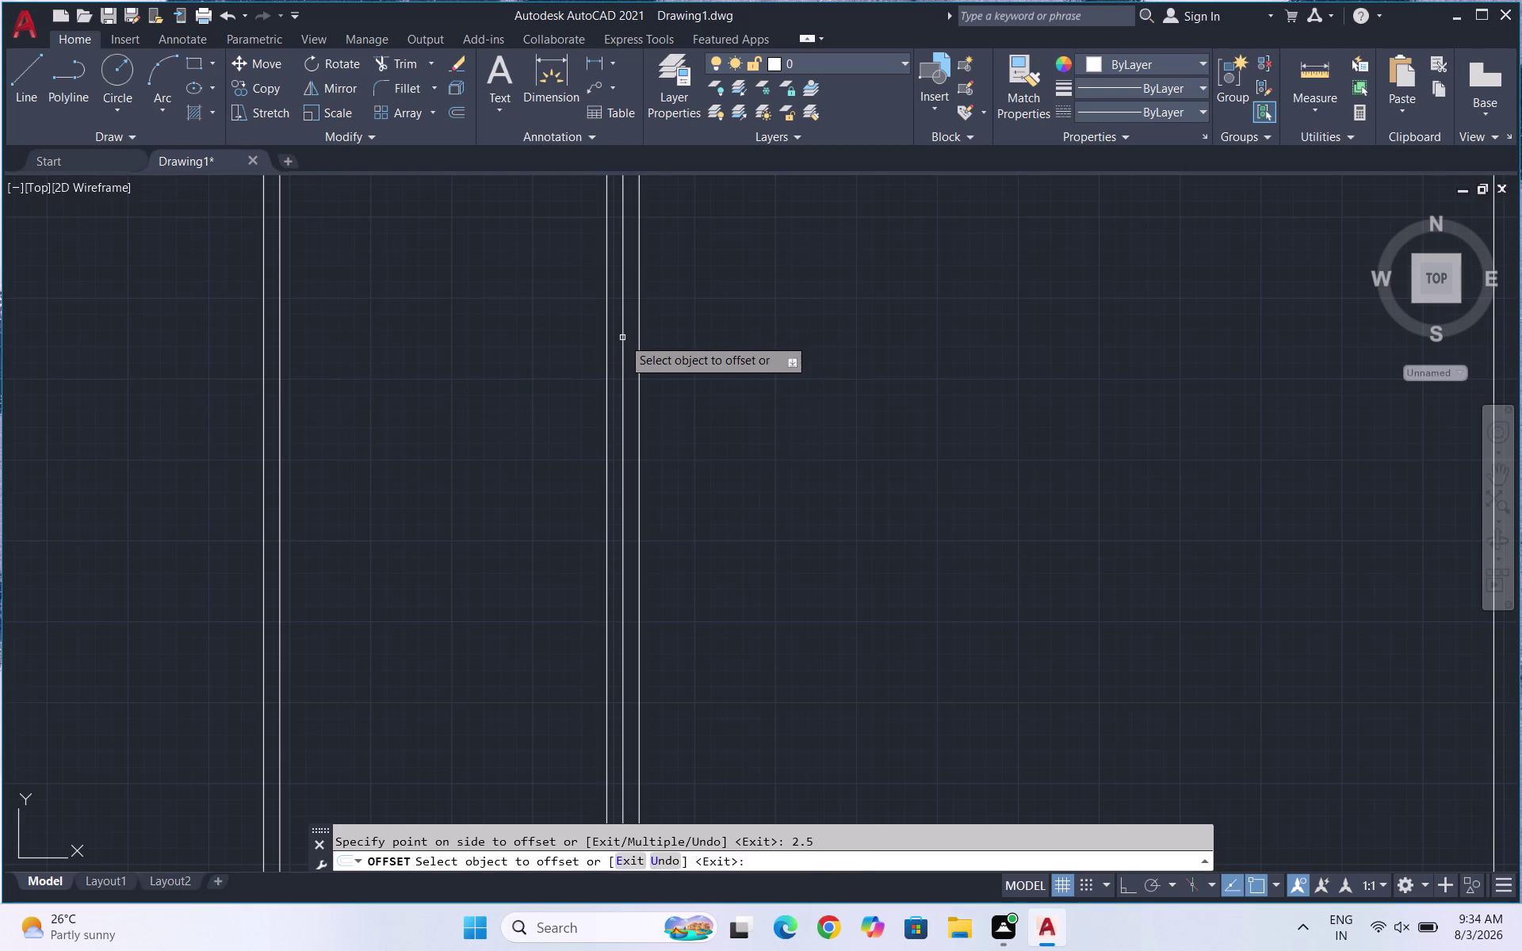
key(Escape)
Erase the leftover wall line.
click(654, 348)
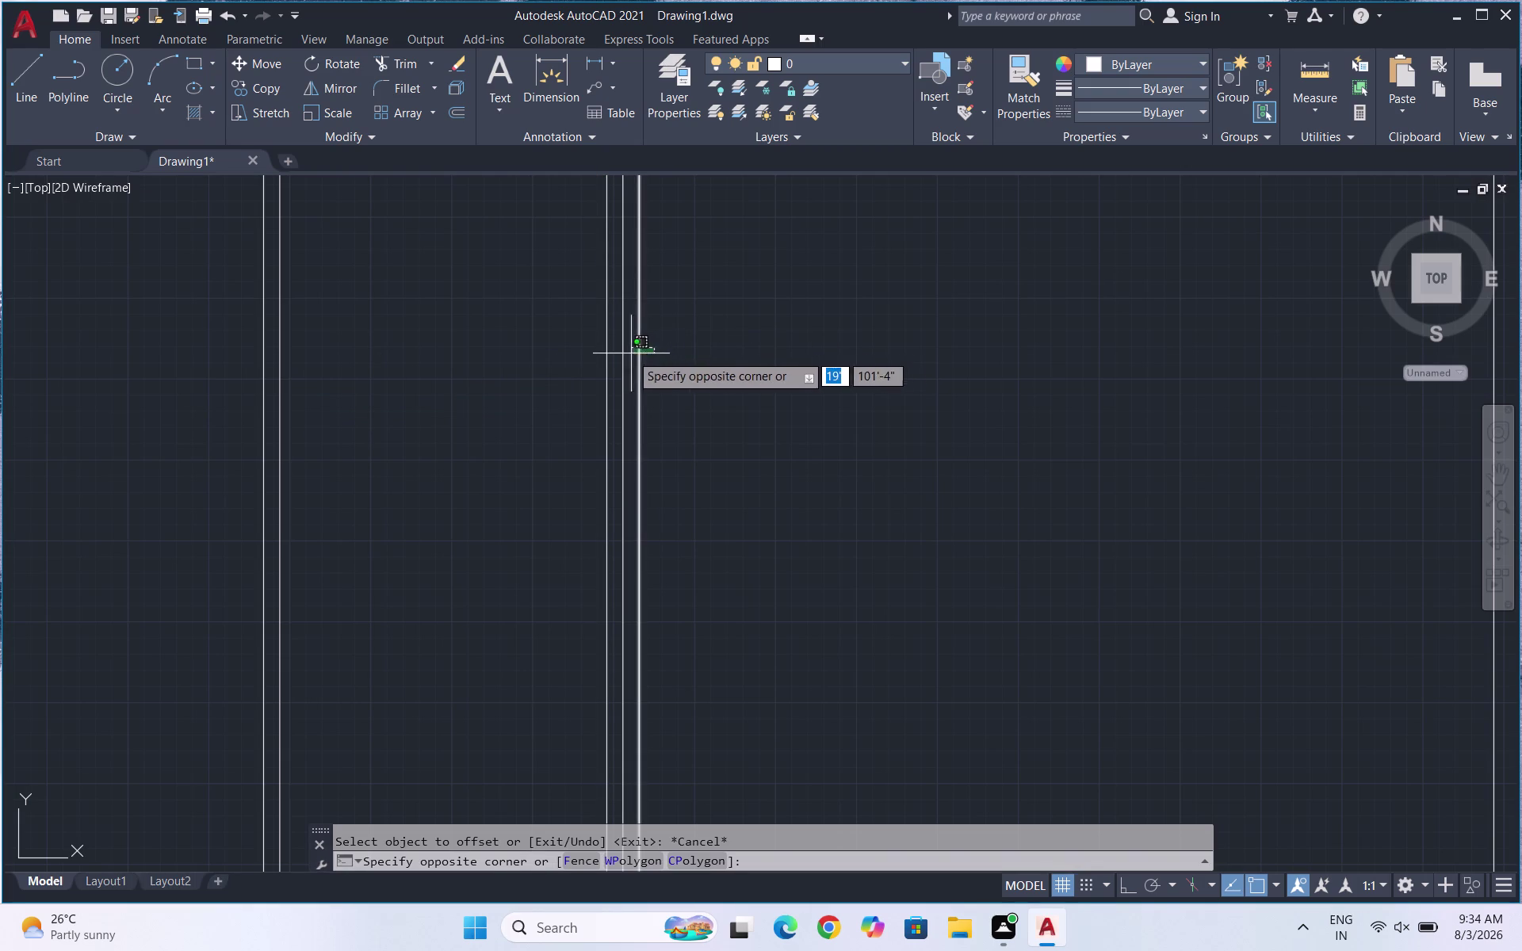
click(629, 354)
key(Delete)
scroll(down, 3)
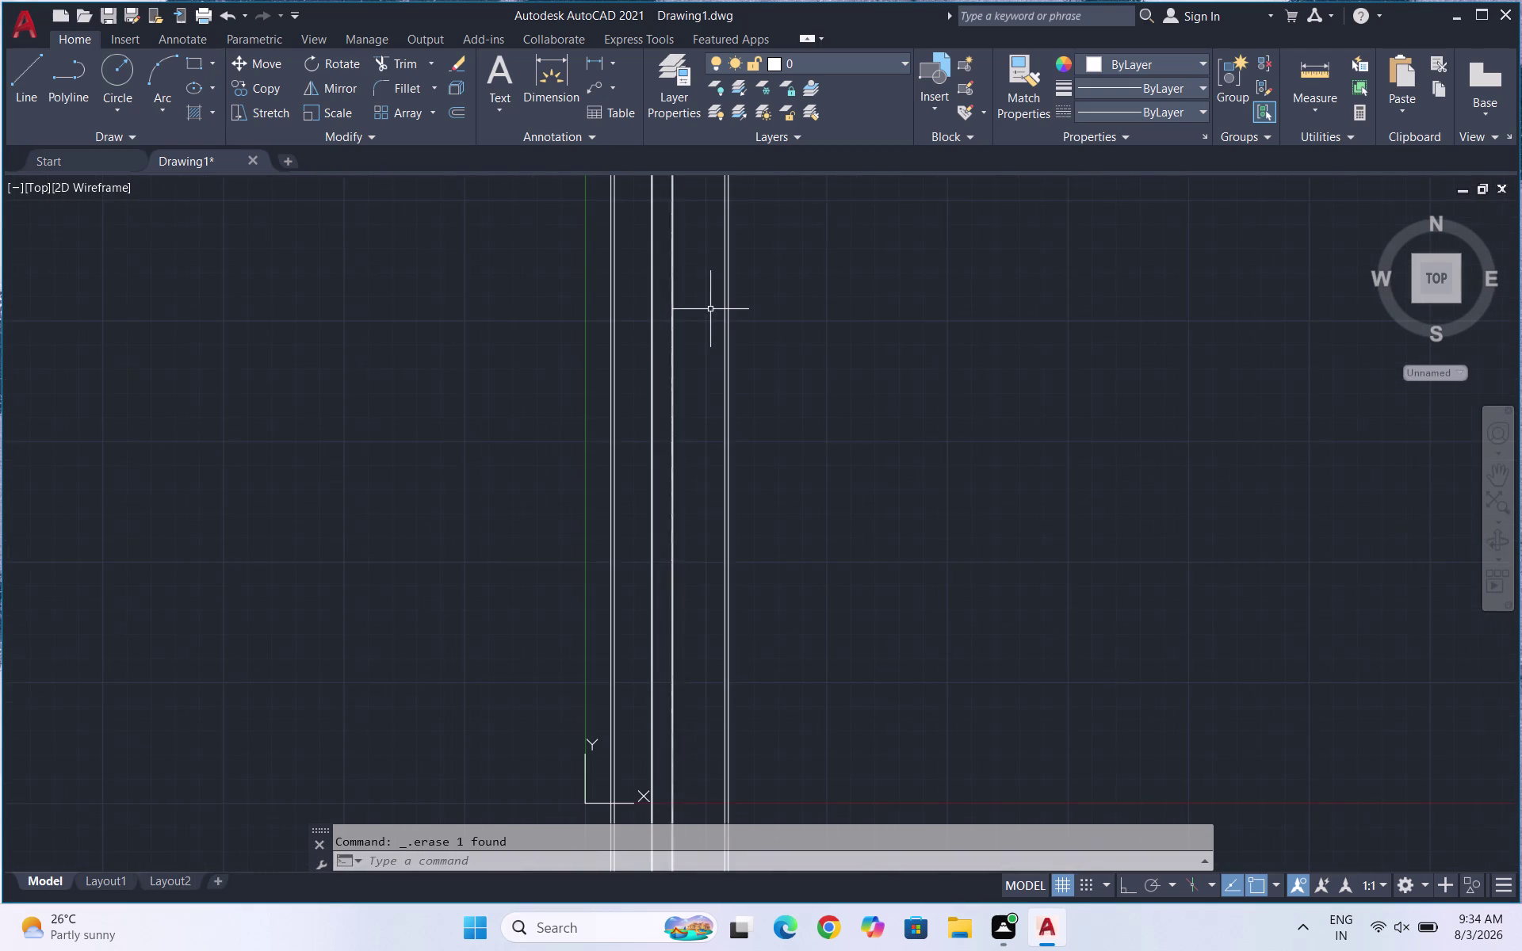
scroll(up, 3)
click(1316, 113)
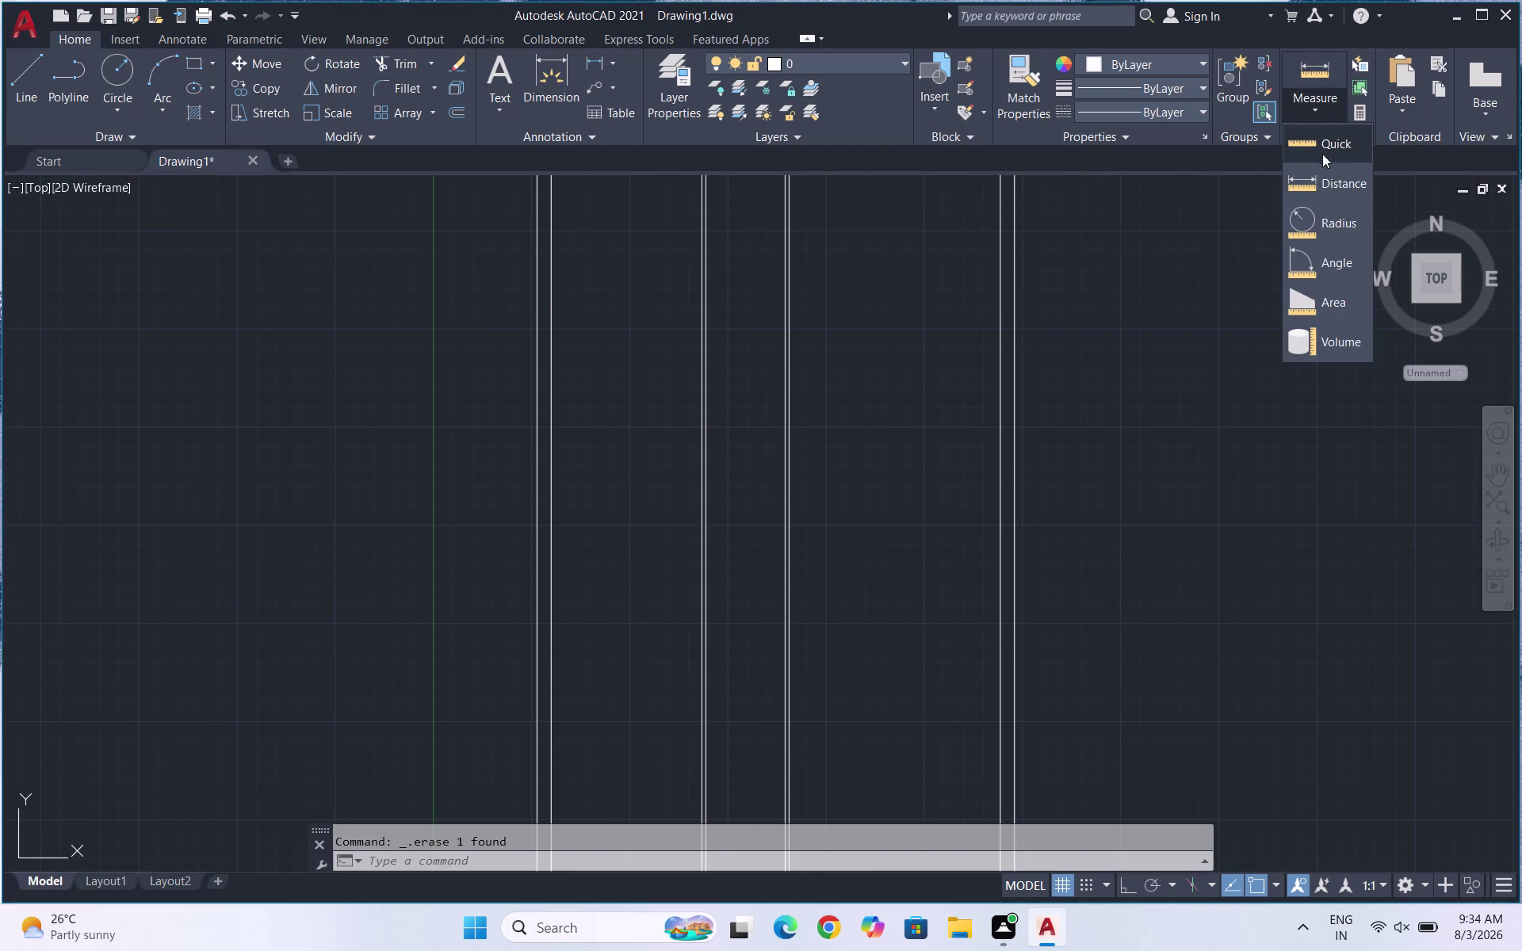
click(1324, 172)
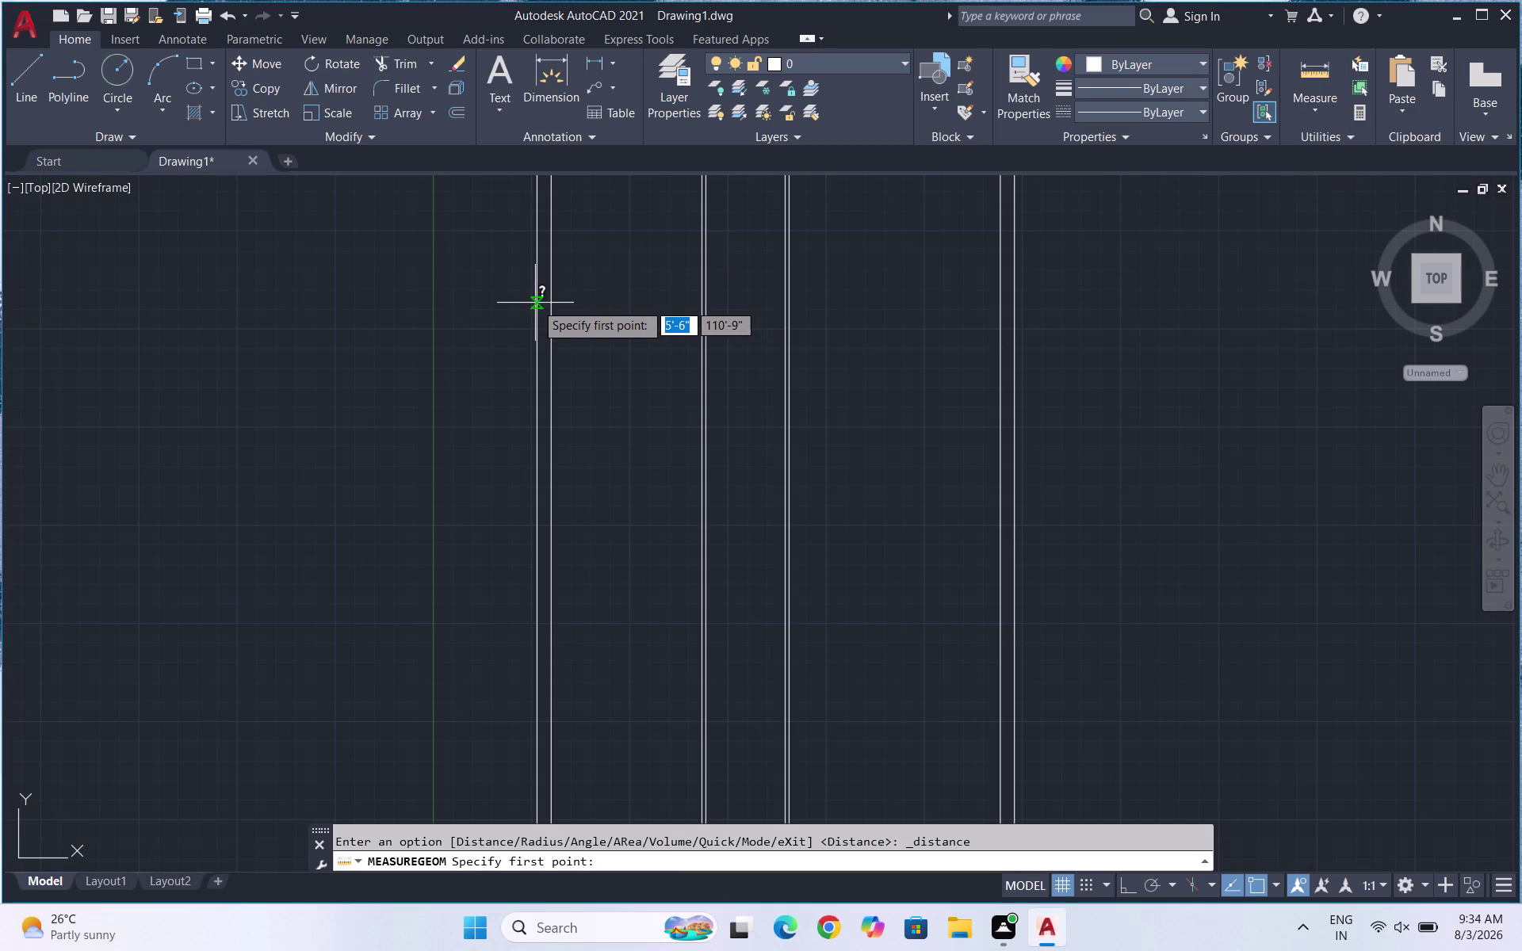
click(538, 308)
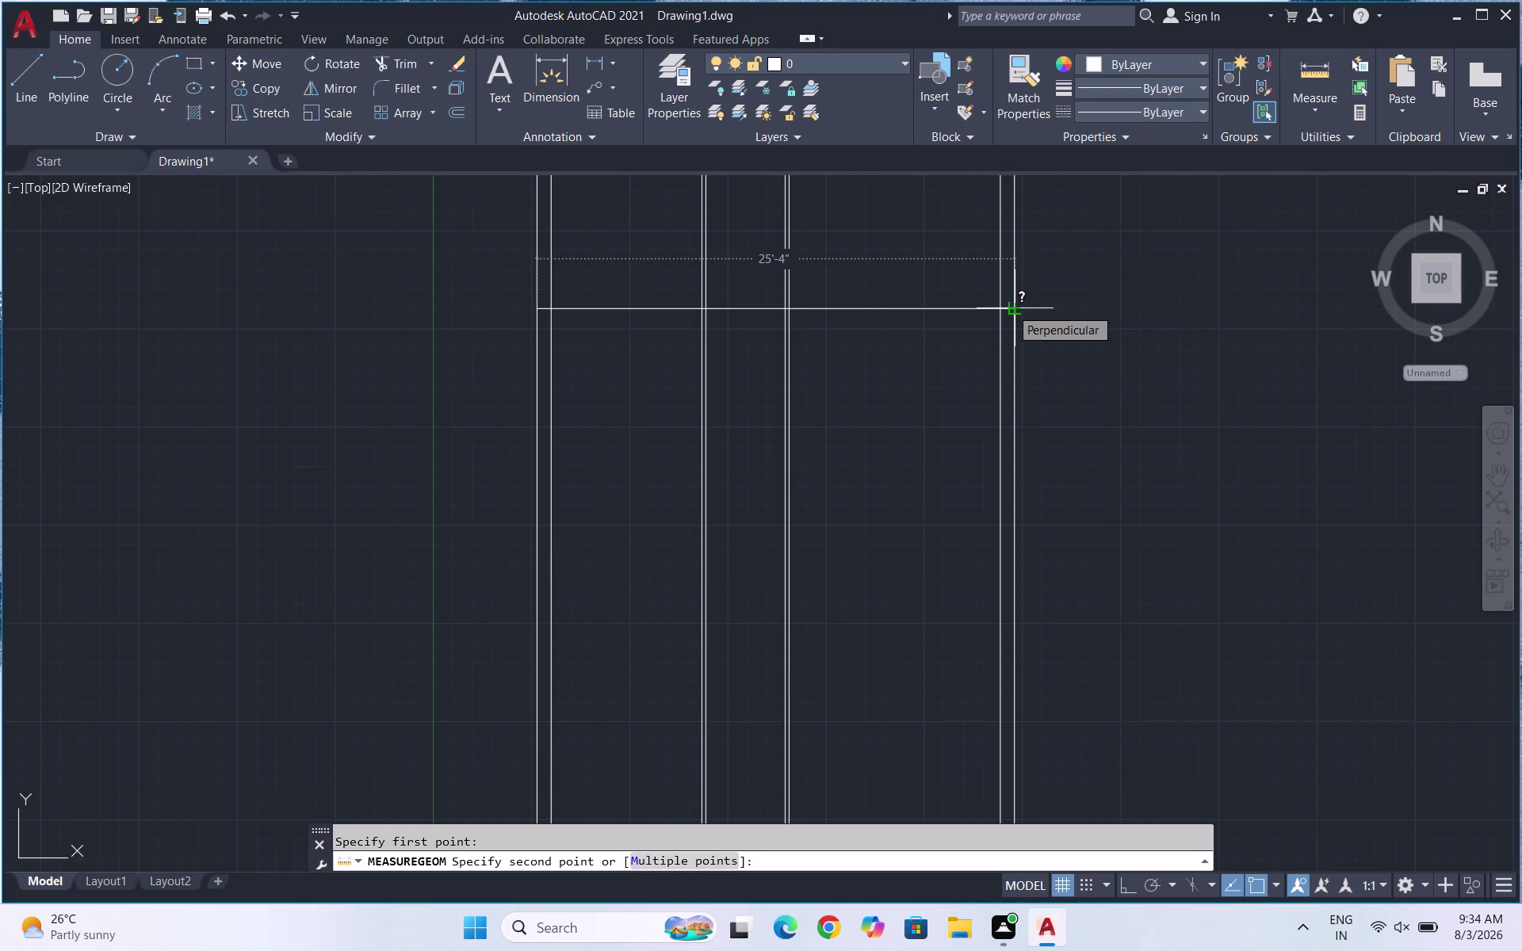
key(Escape)
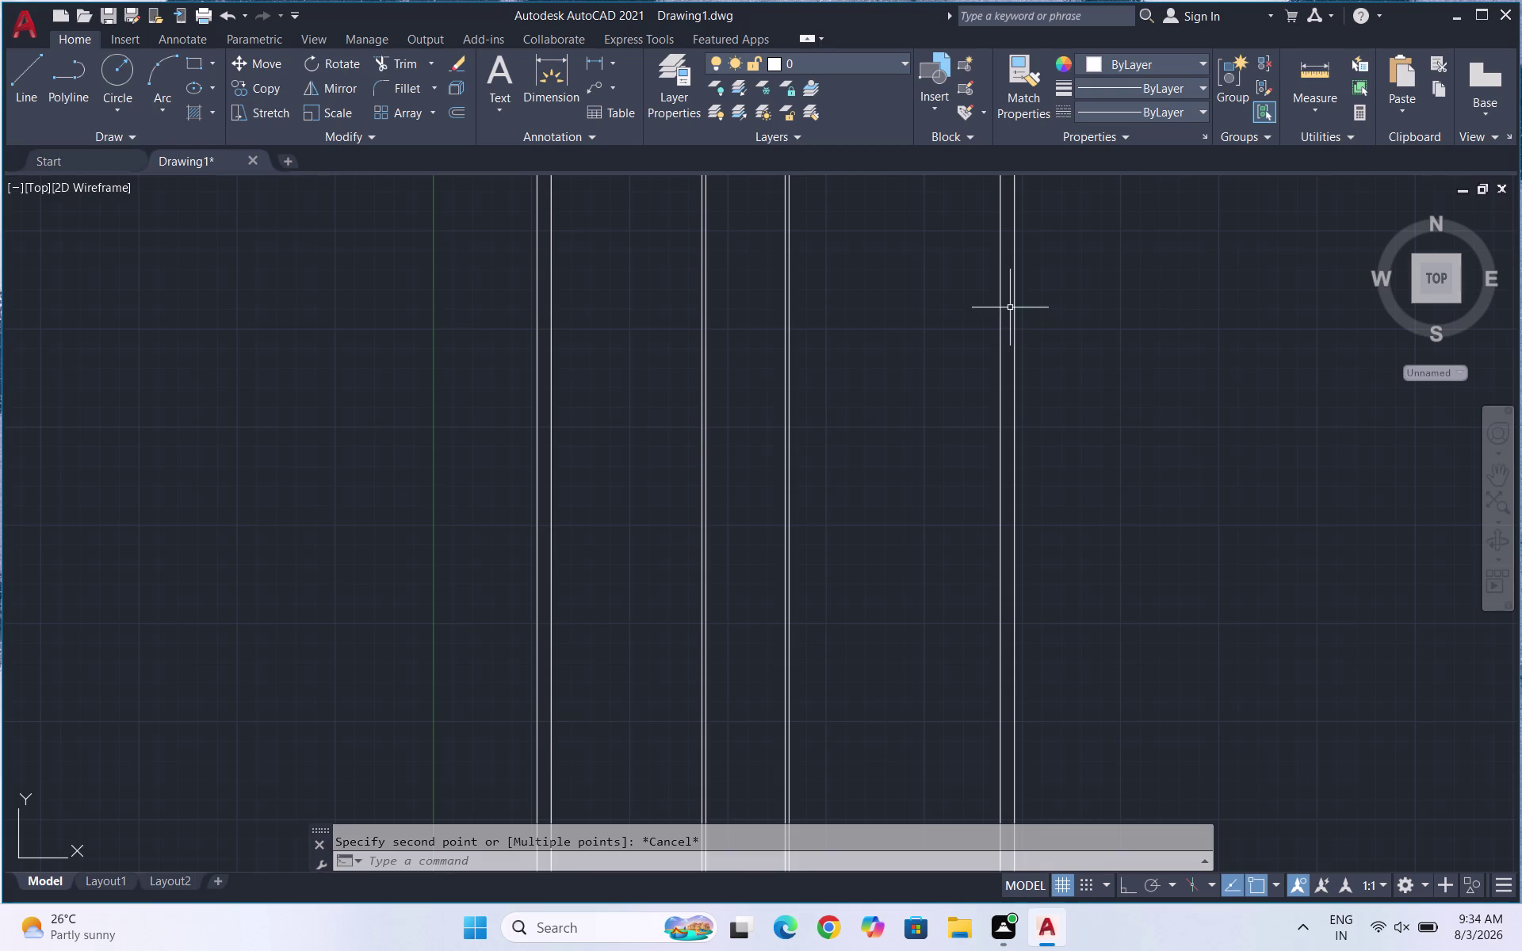
scroll(up, 3)
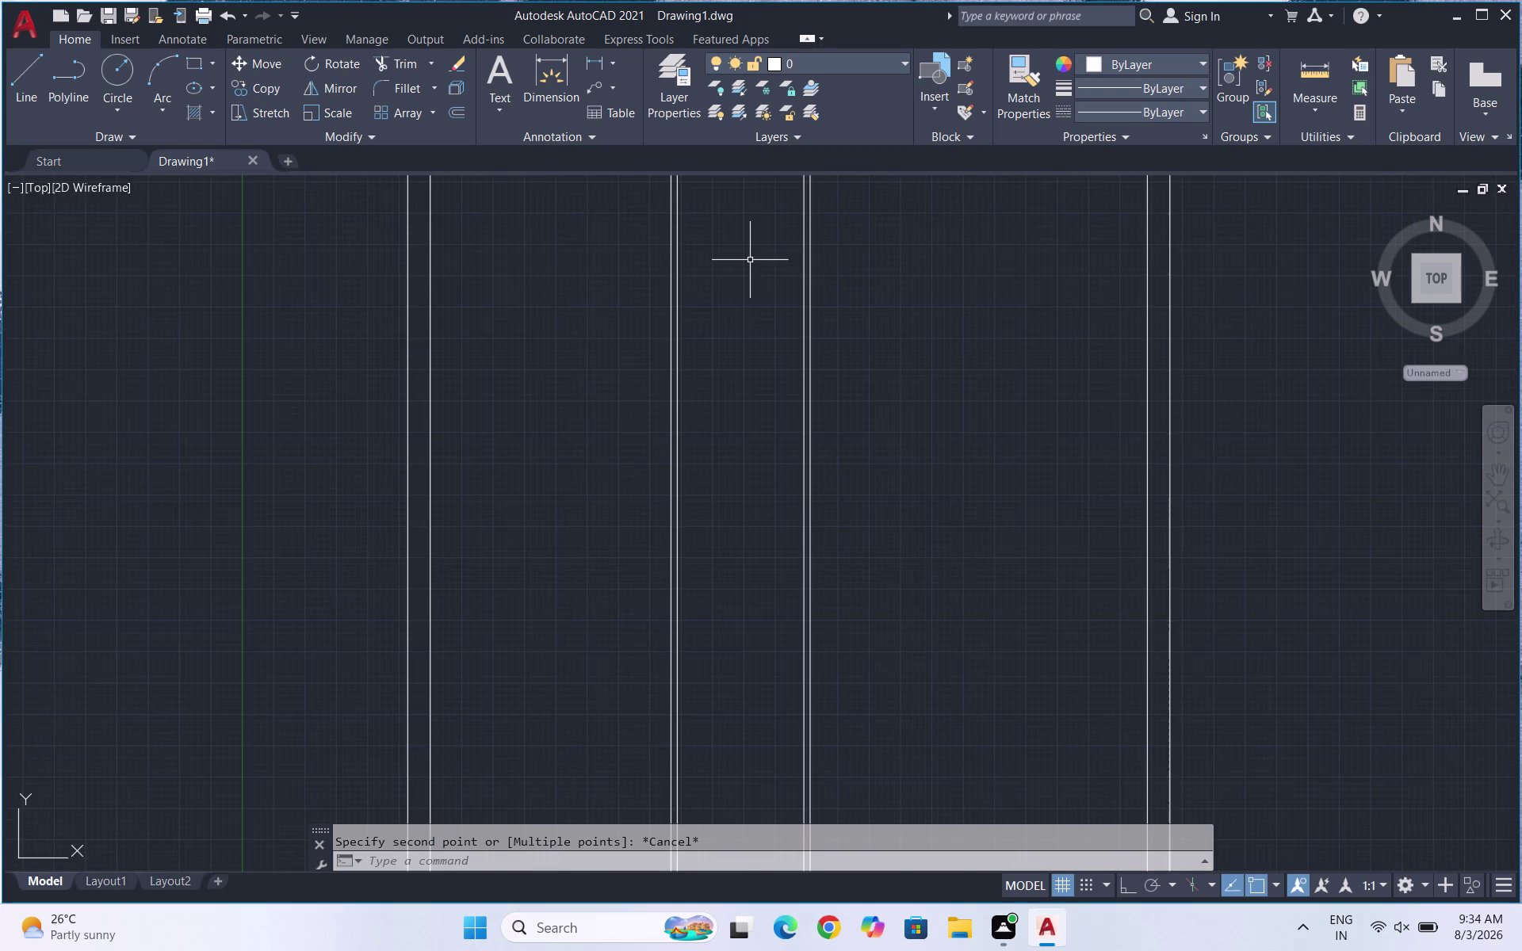
double_click(1309, 114)
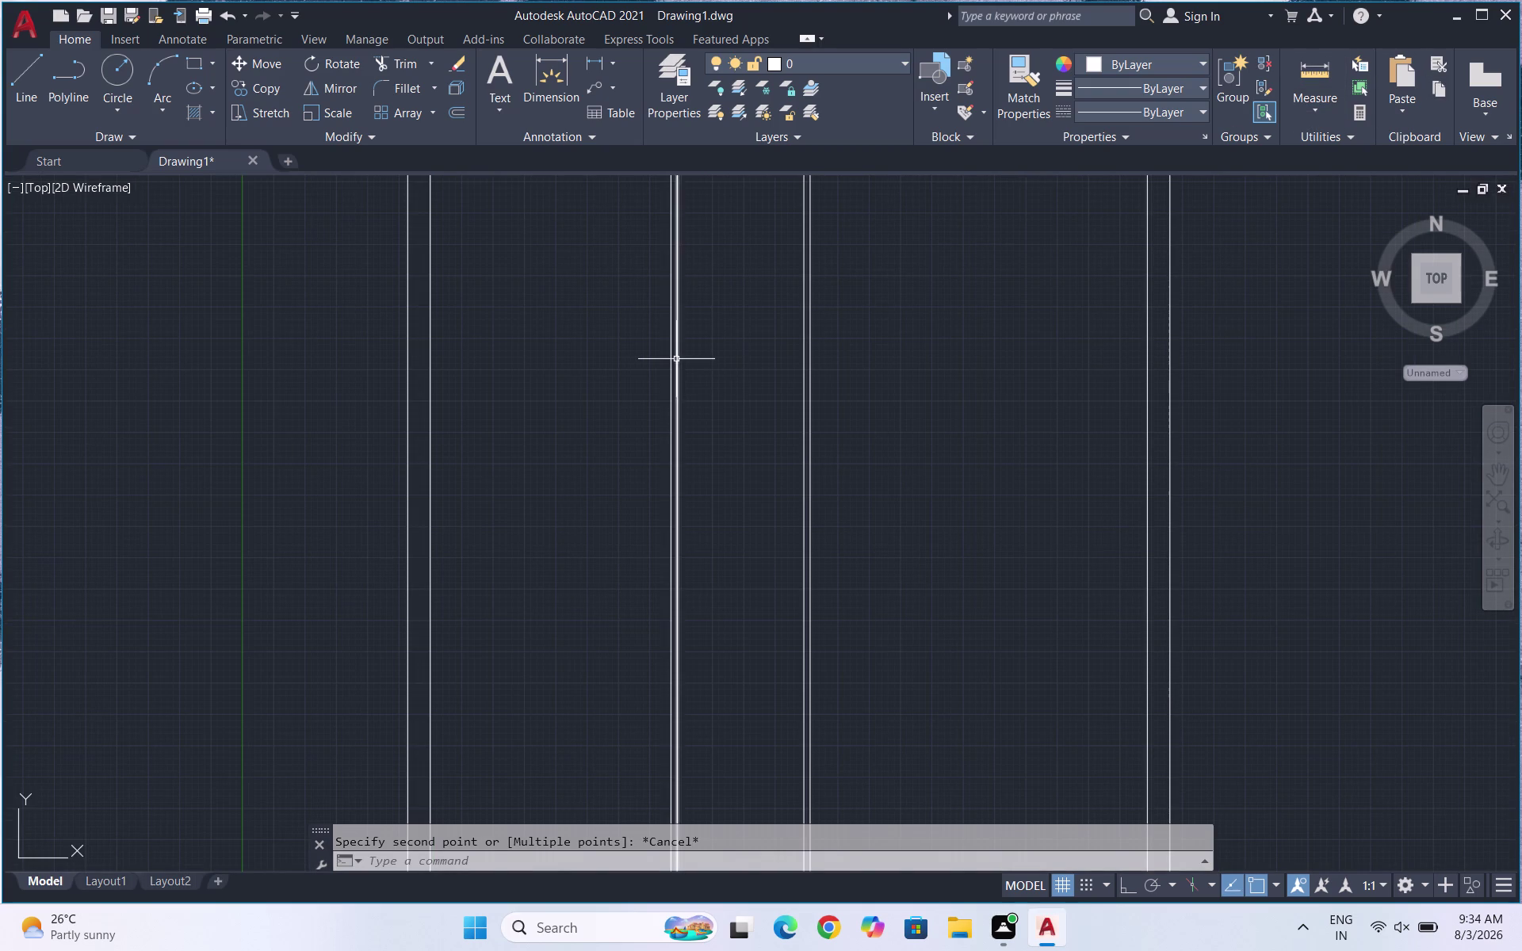
click(1305, 83)
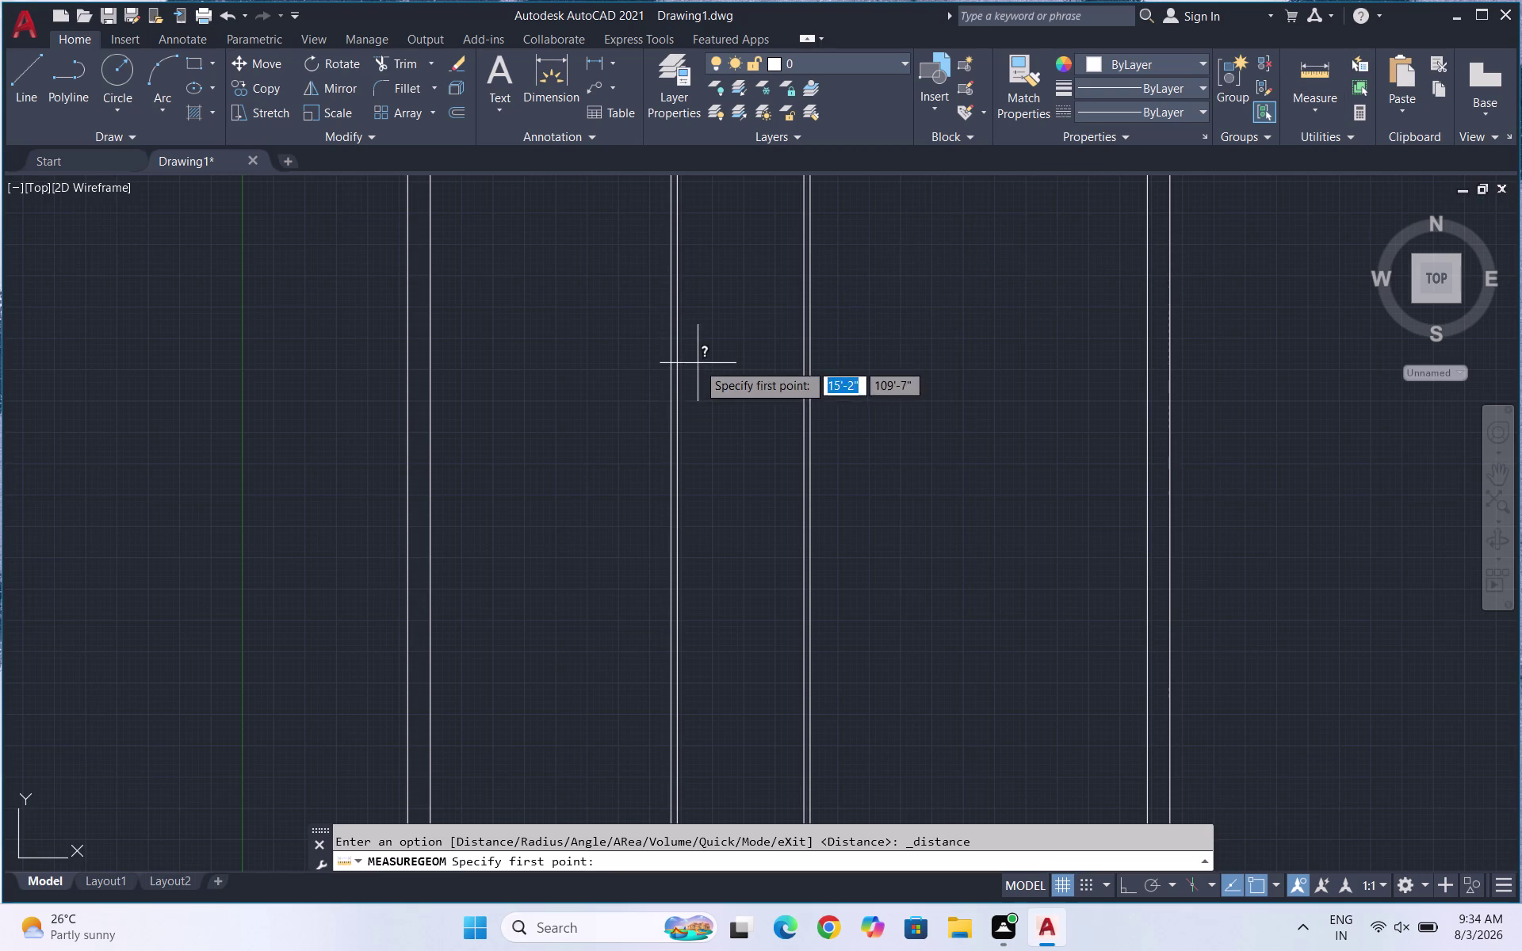
click(676, 374)
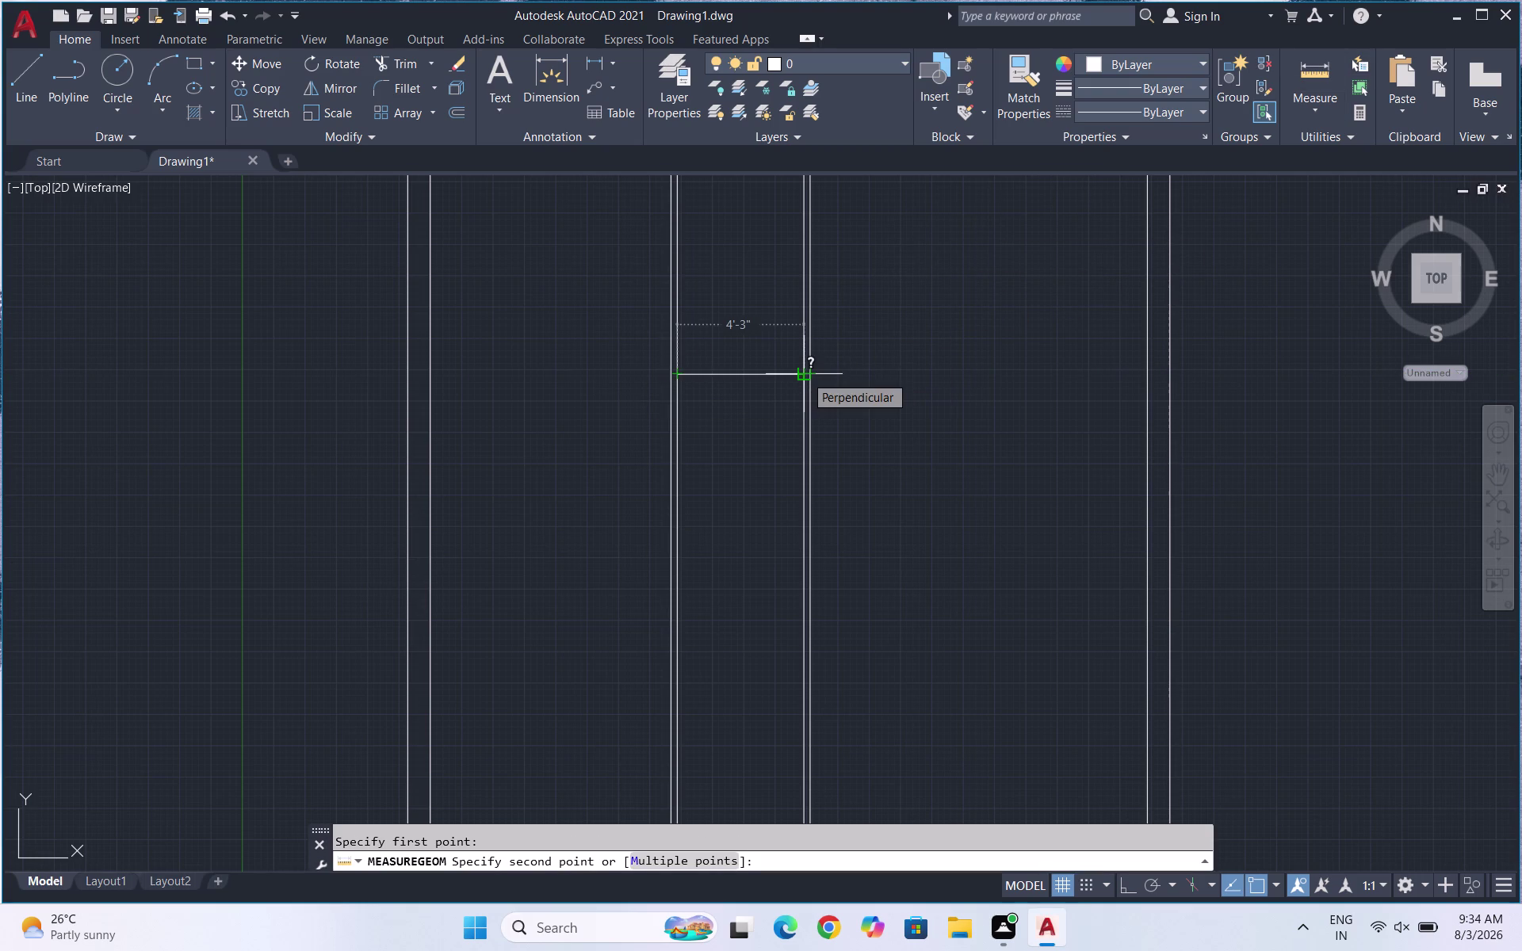
scroll(up, 3)
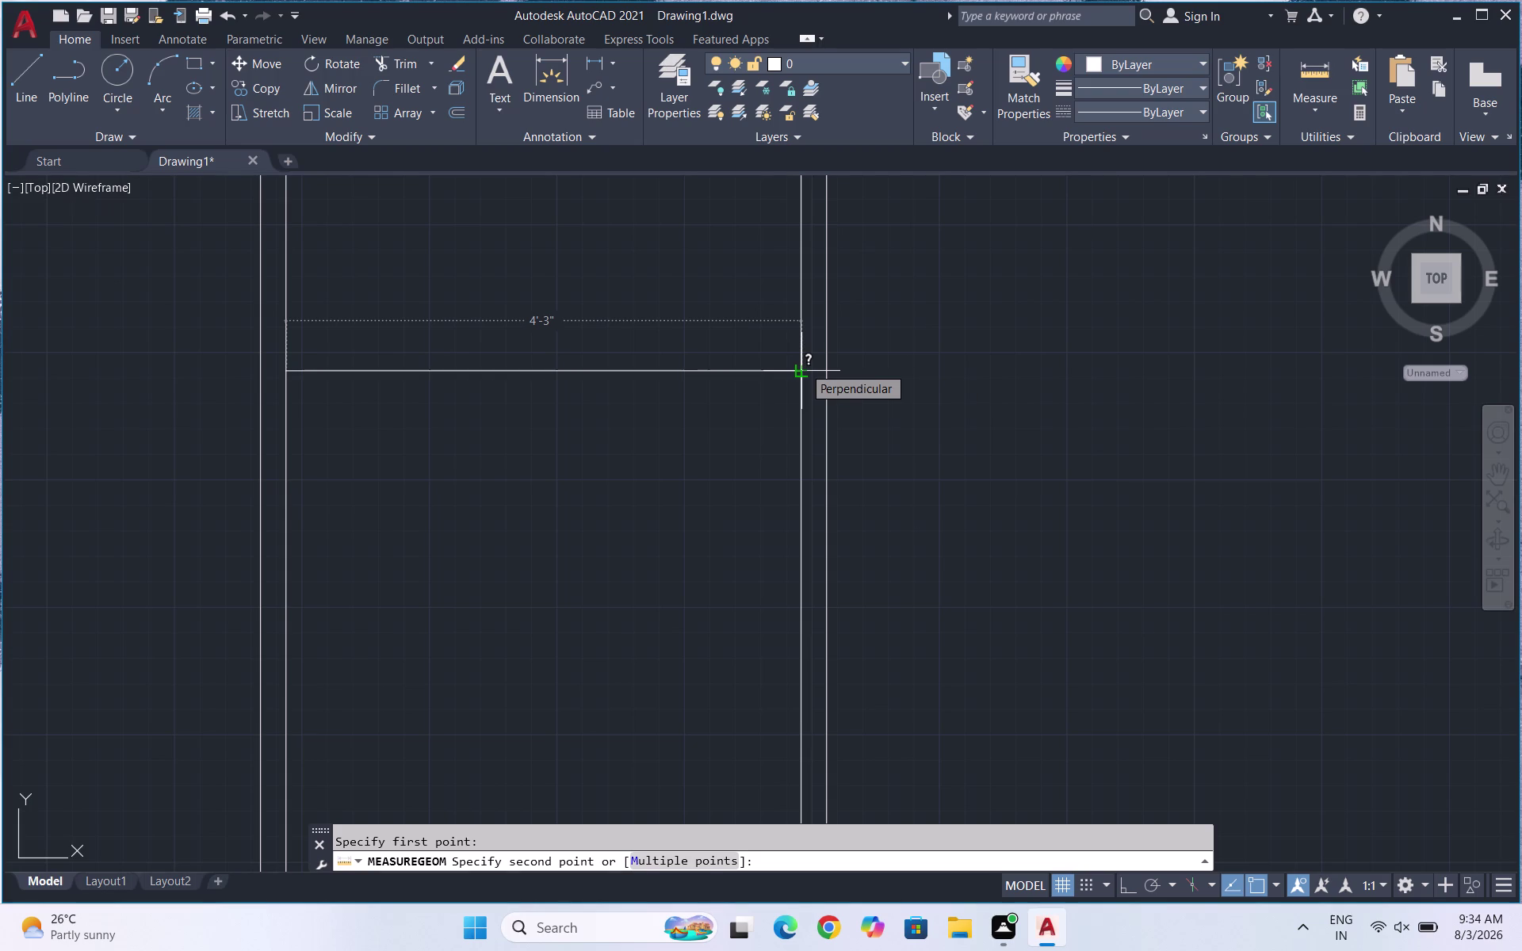
scroll(down, 3)
key(Escape)
drag(1108, 338, 1111, 337)
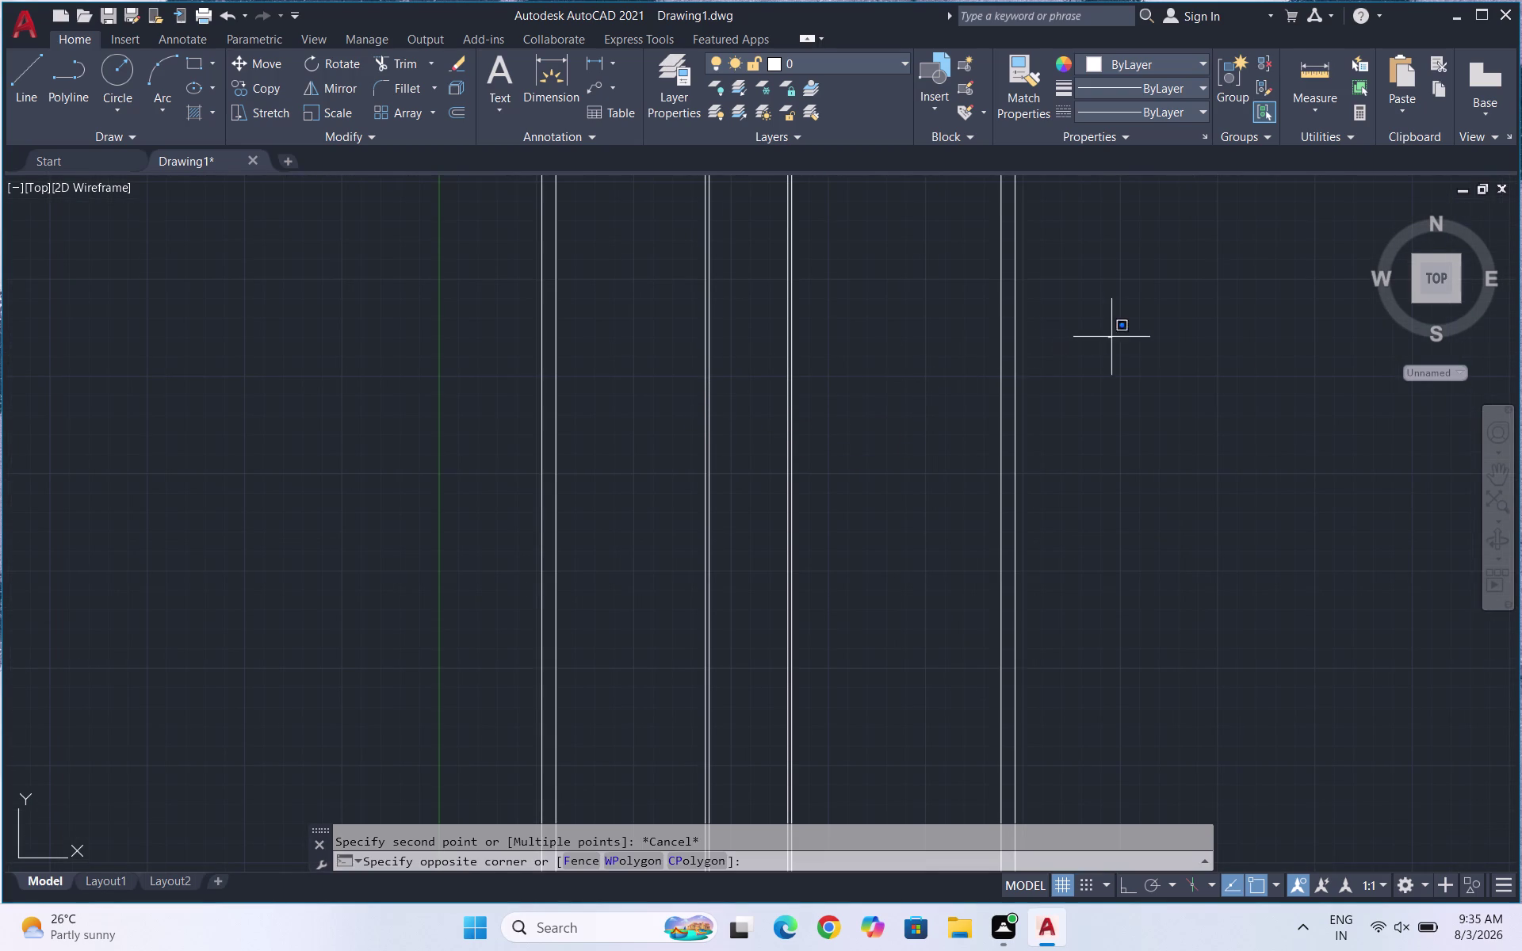
drag(1110, 337, 1074, 333)
click(740, 386)
key(Delete)
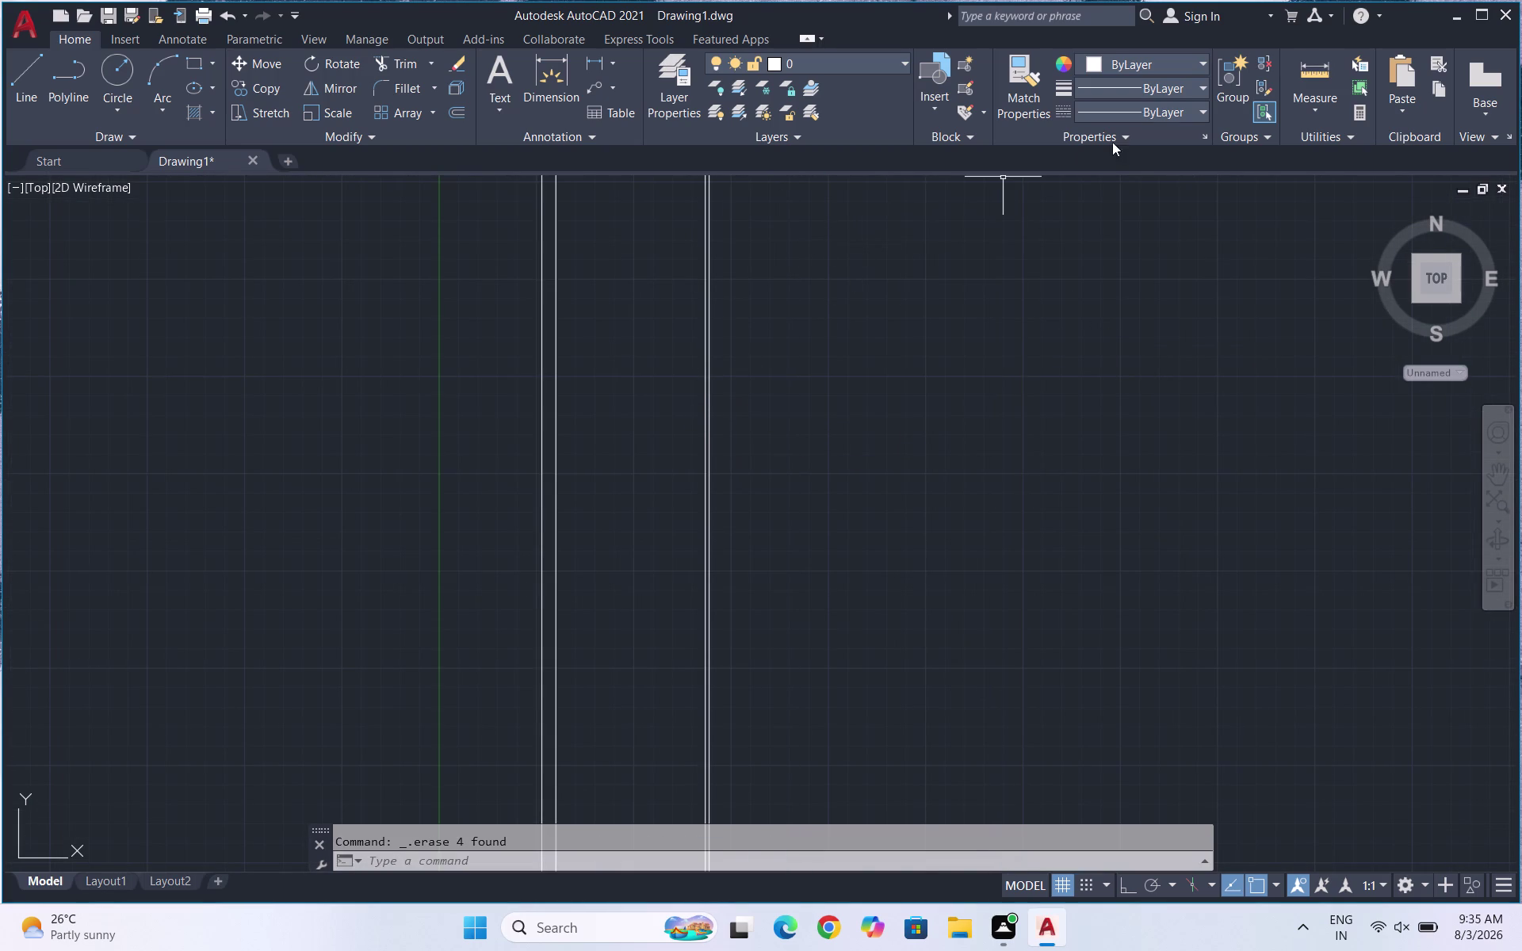
click(1313, 91)
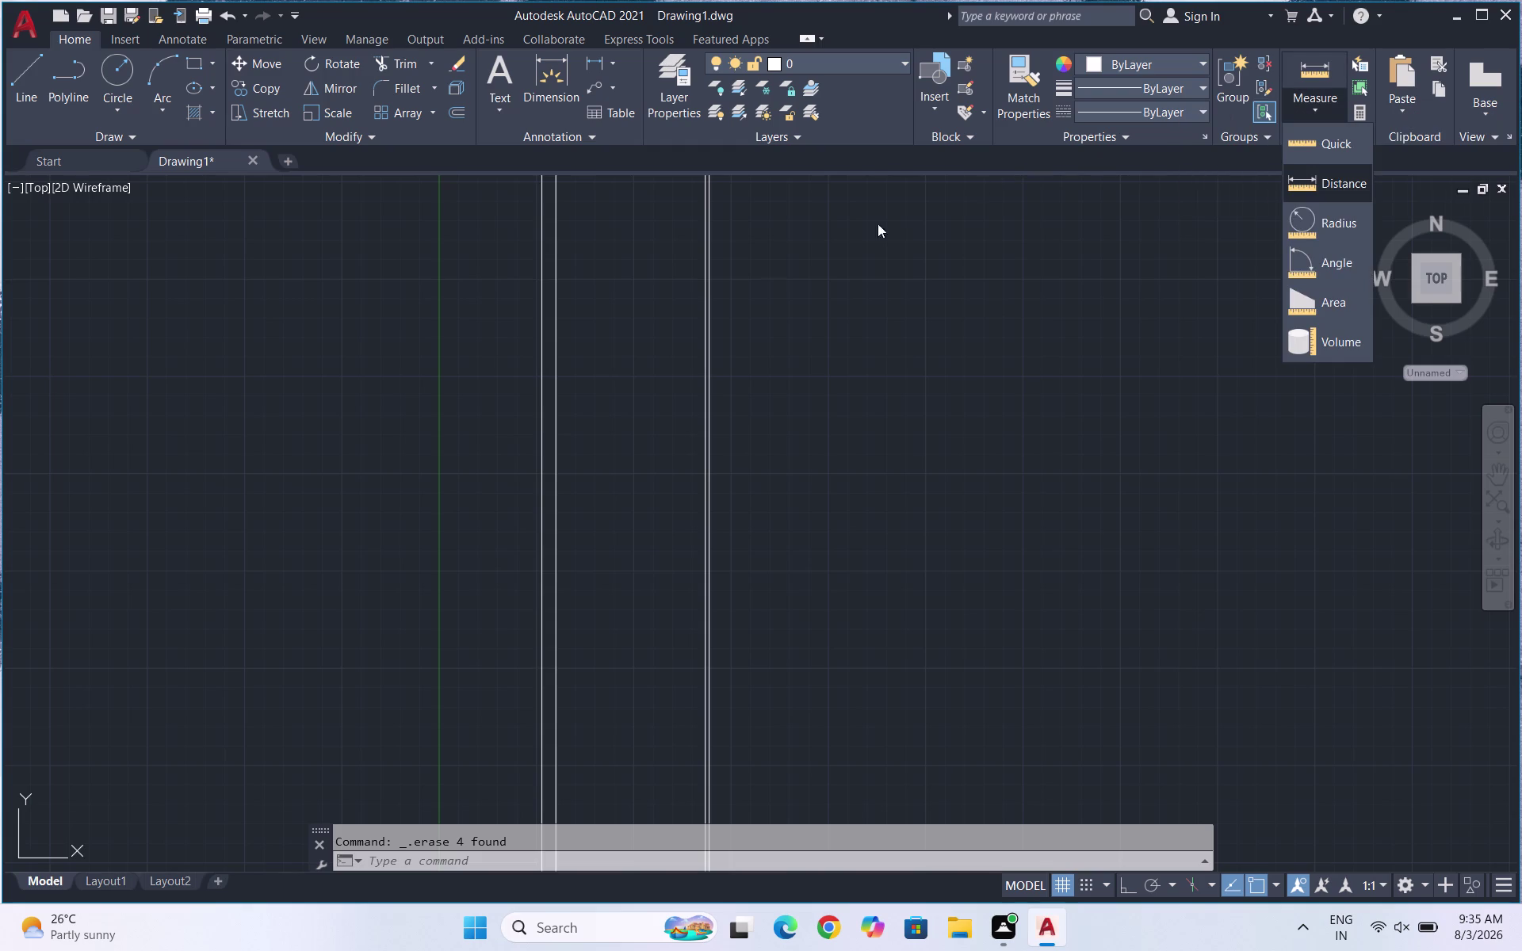
click(1311, 176)
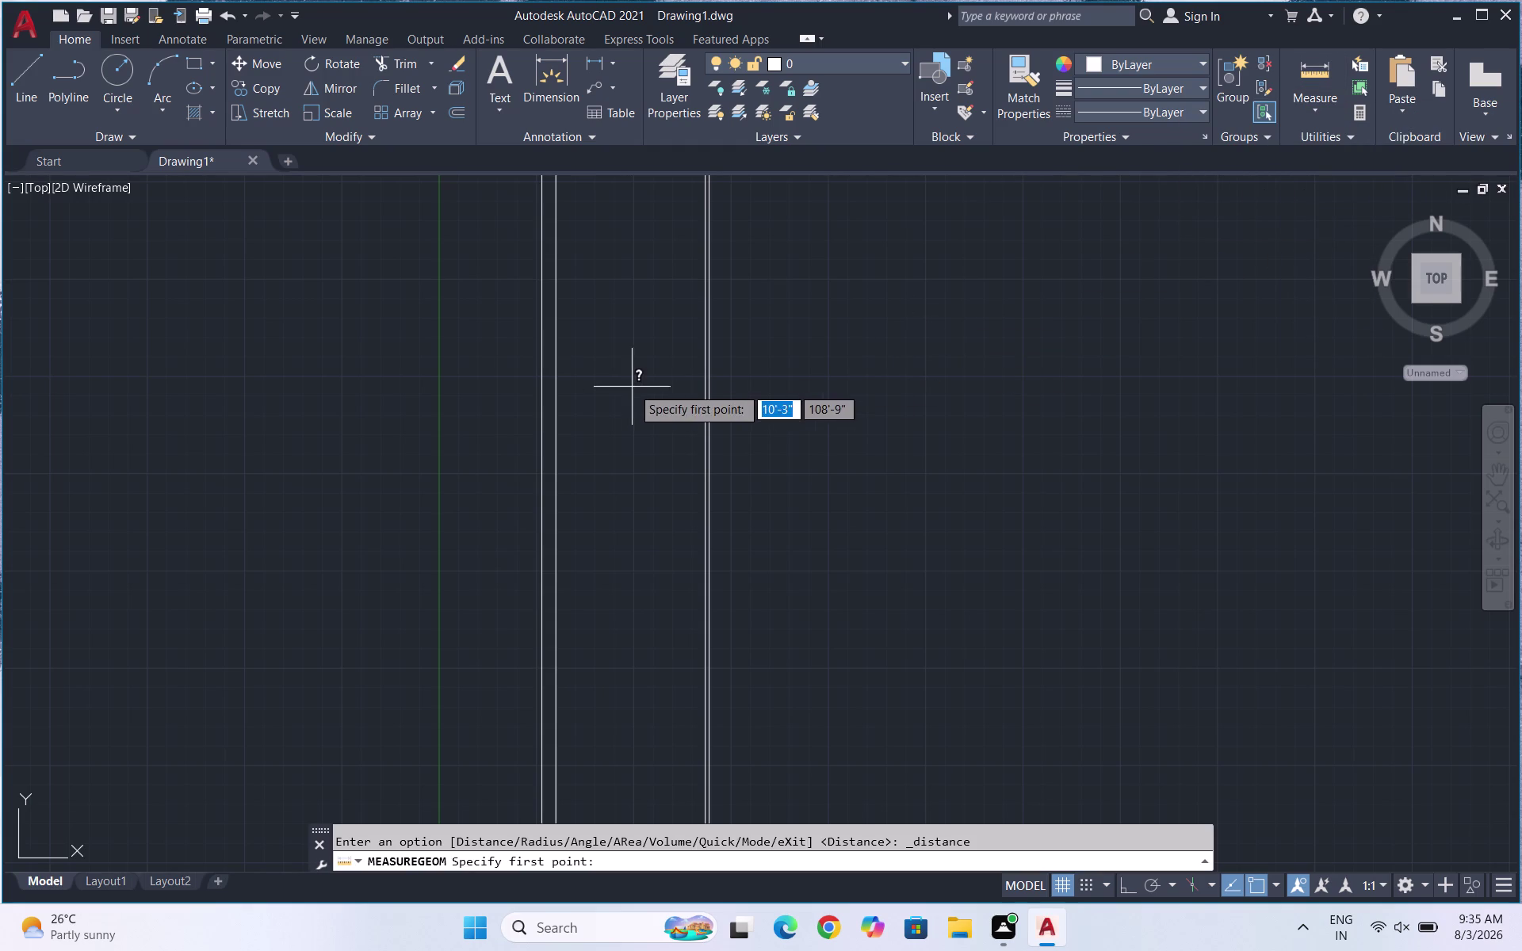
scroll(up, 3)
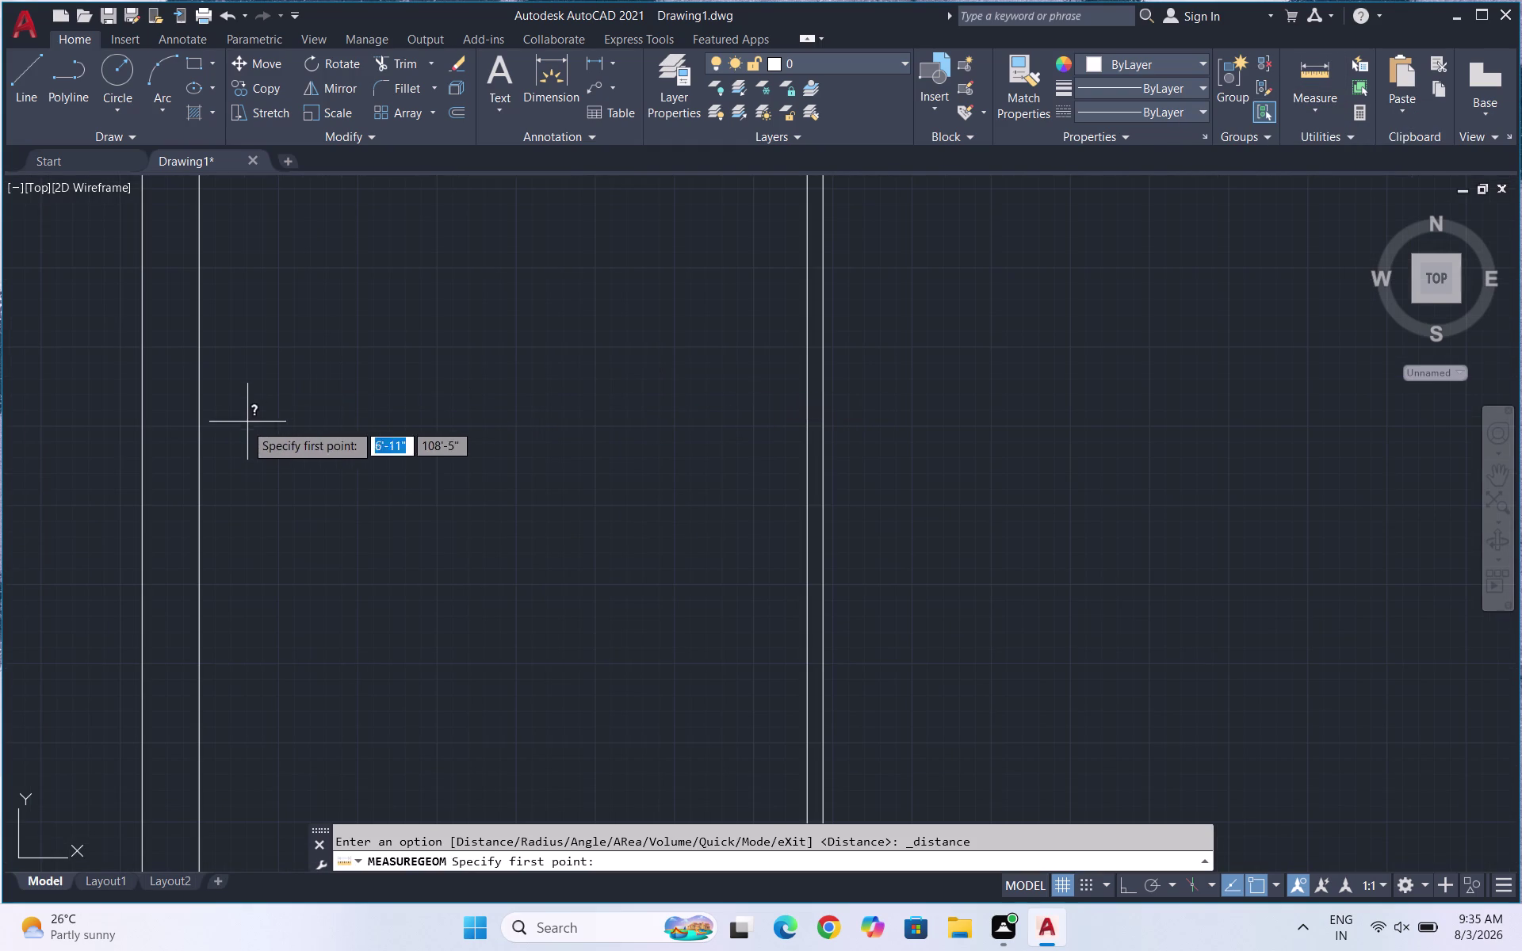
click(199, 439)
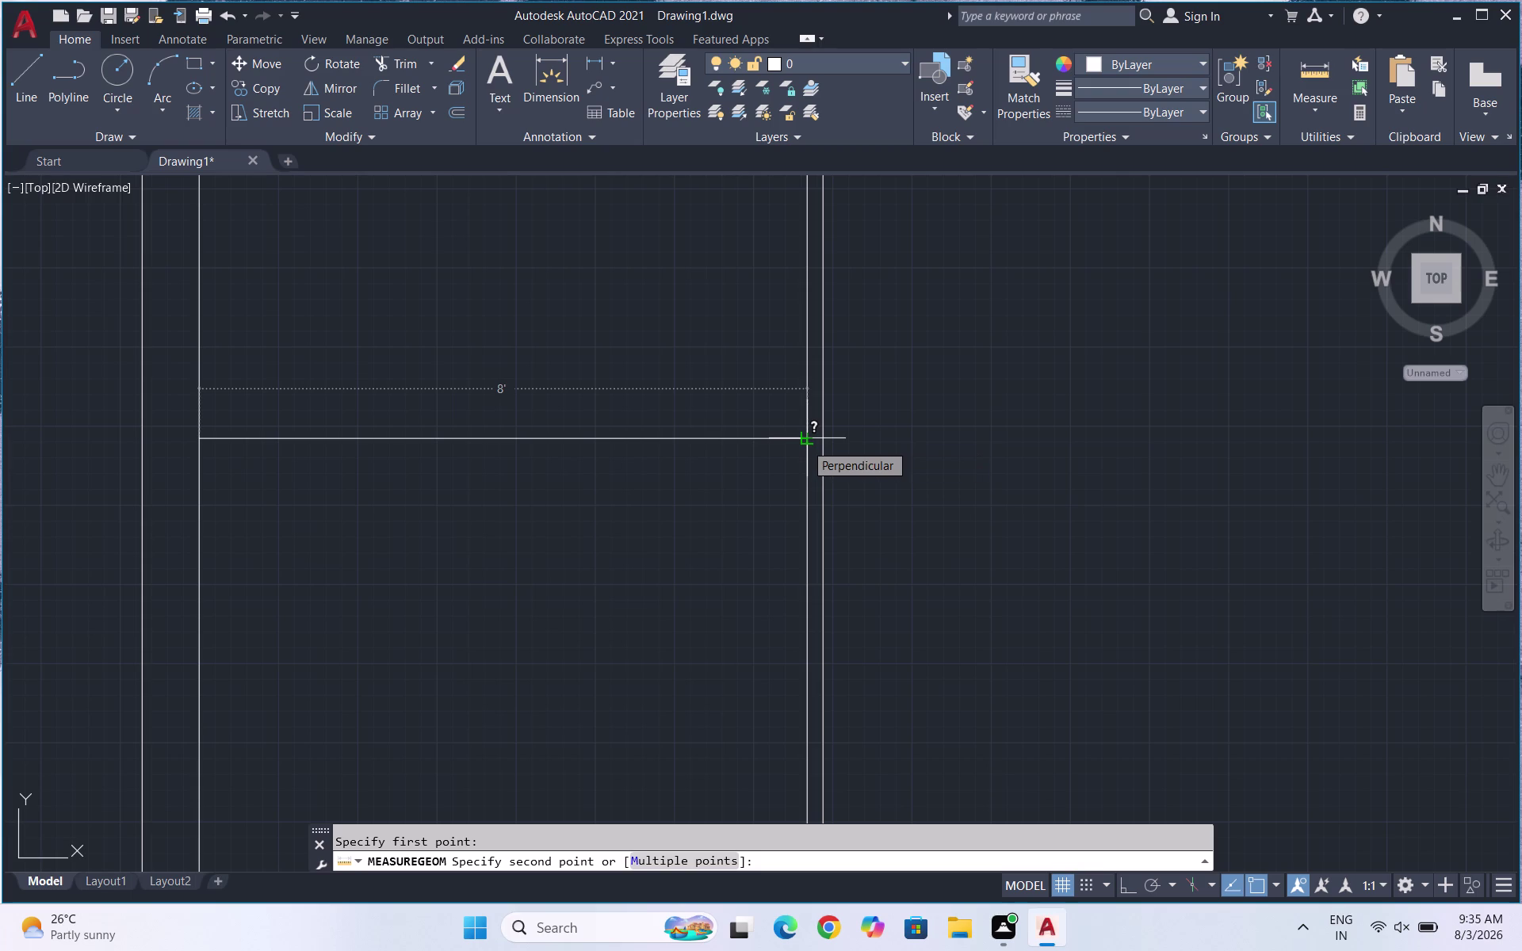
key(Escape)
scroll(down, 3)
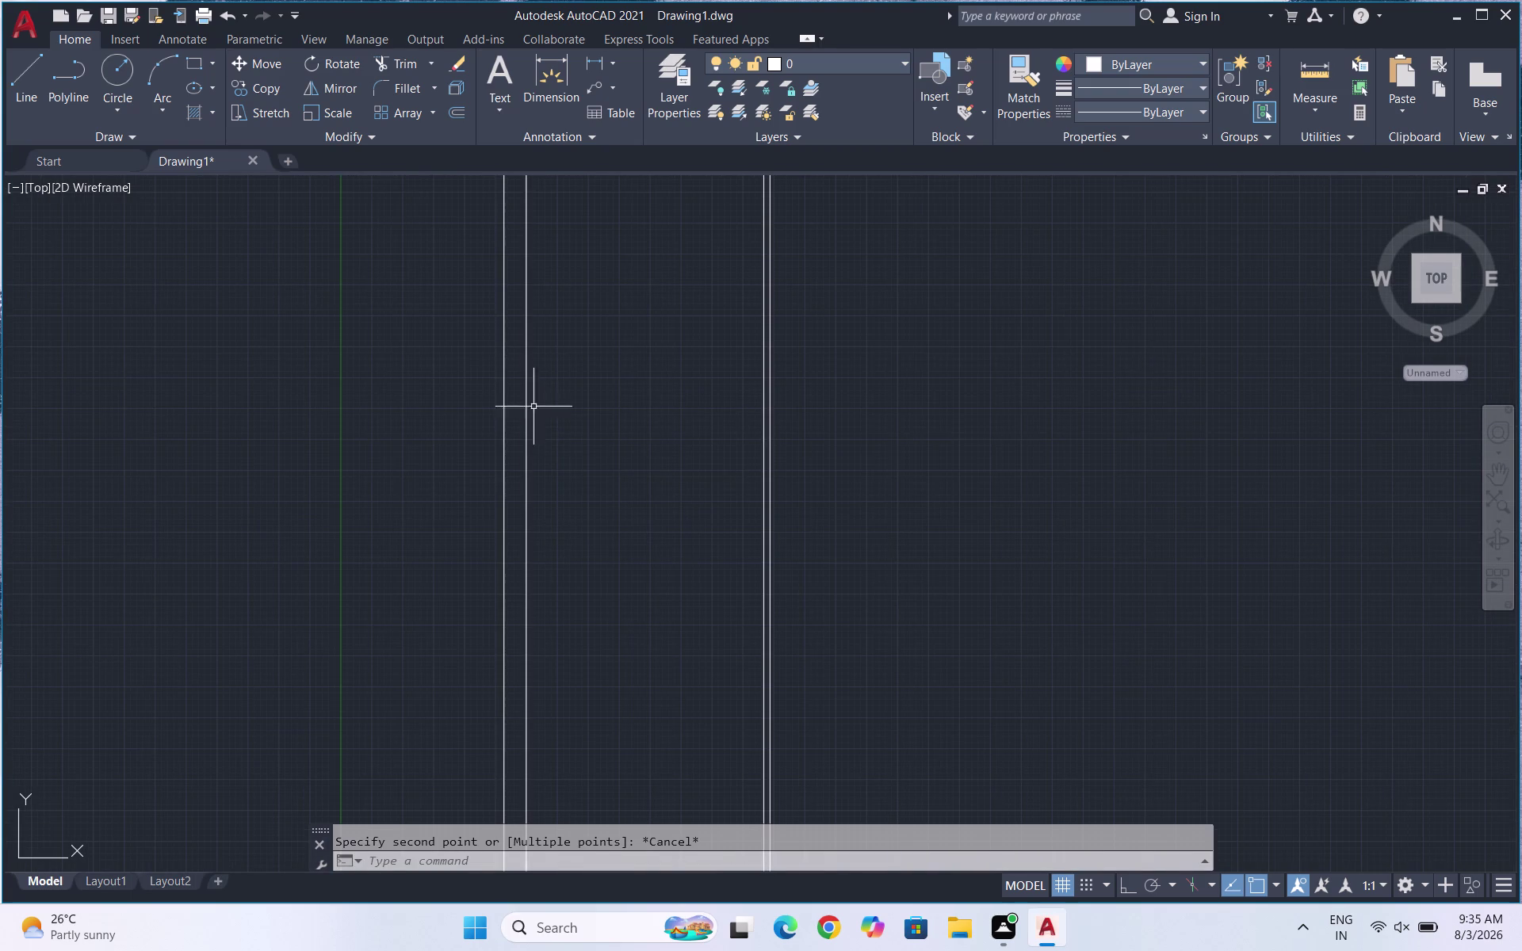
scroll(up, 3)
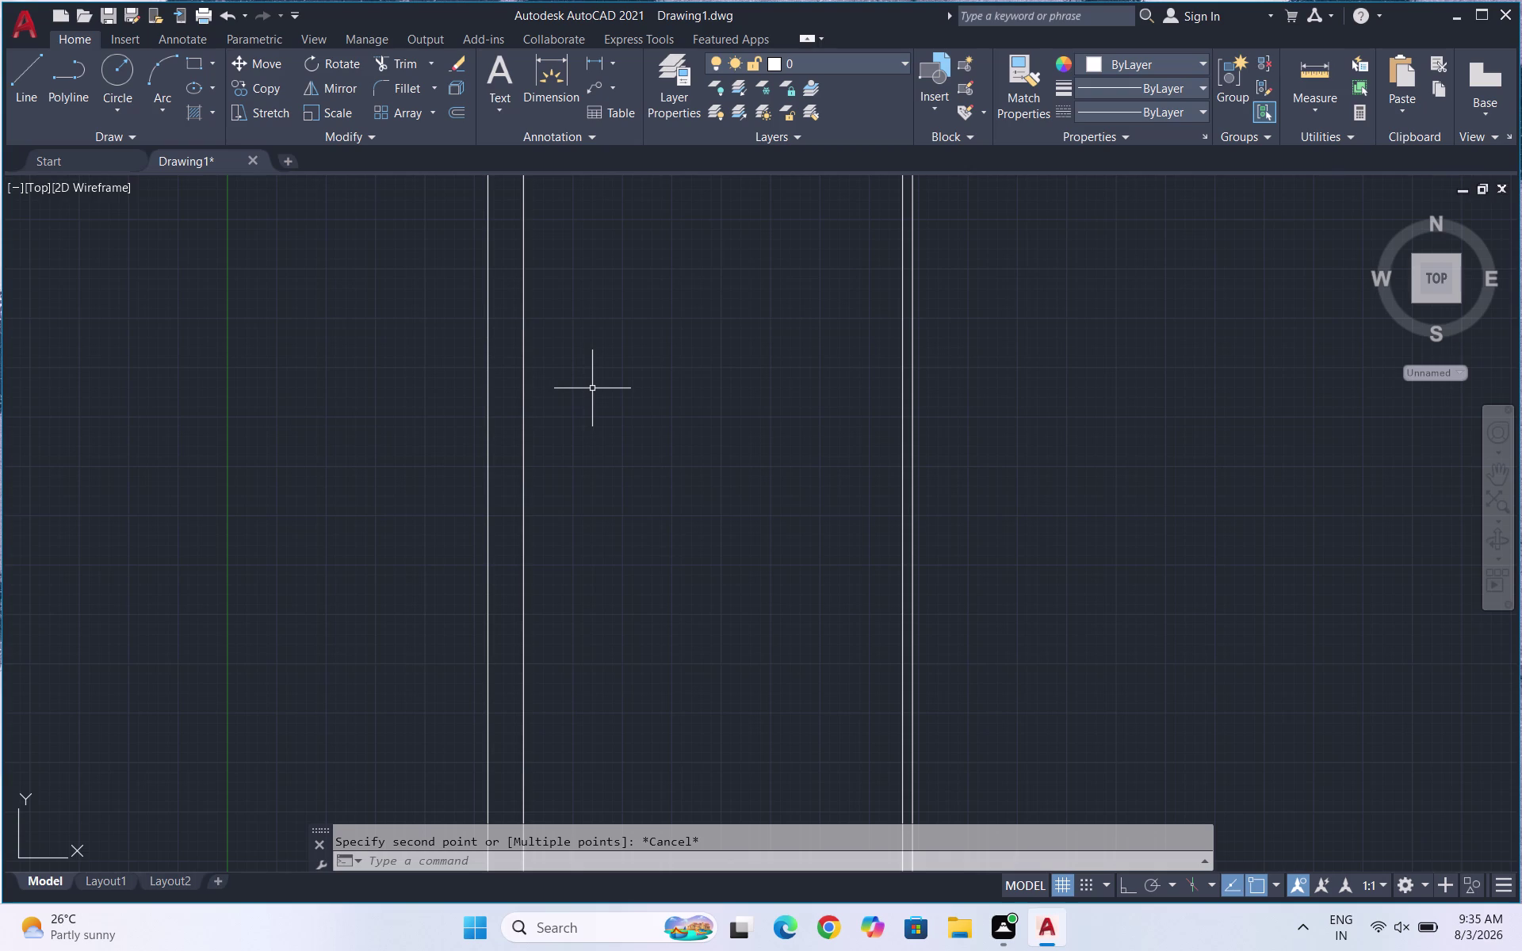
Erase the stray inner line.
click(577, 388)
click(506, 415)
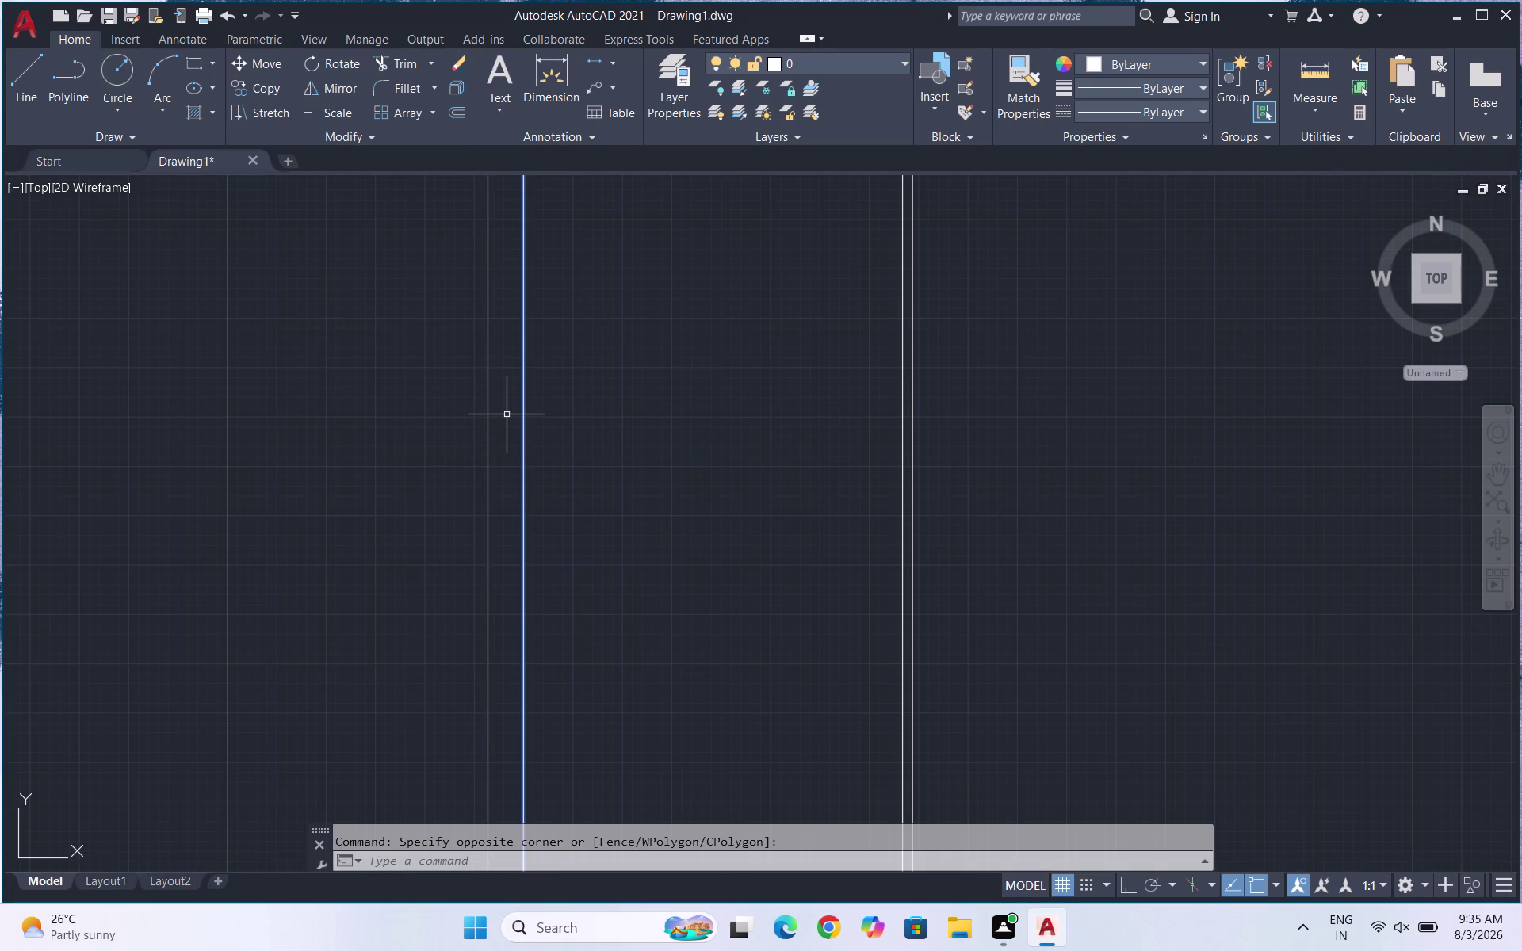
key(Delete)
Offset the left wall line 7 inches to the right.
key(o)
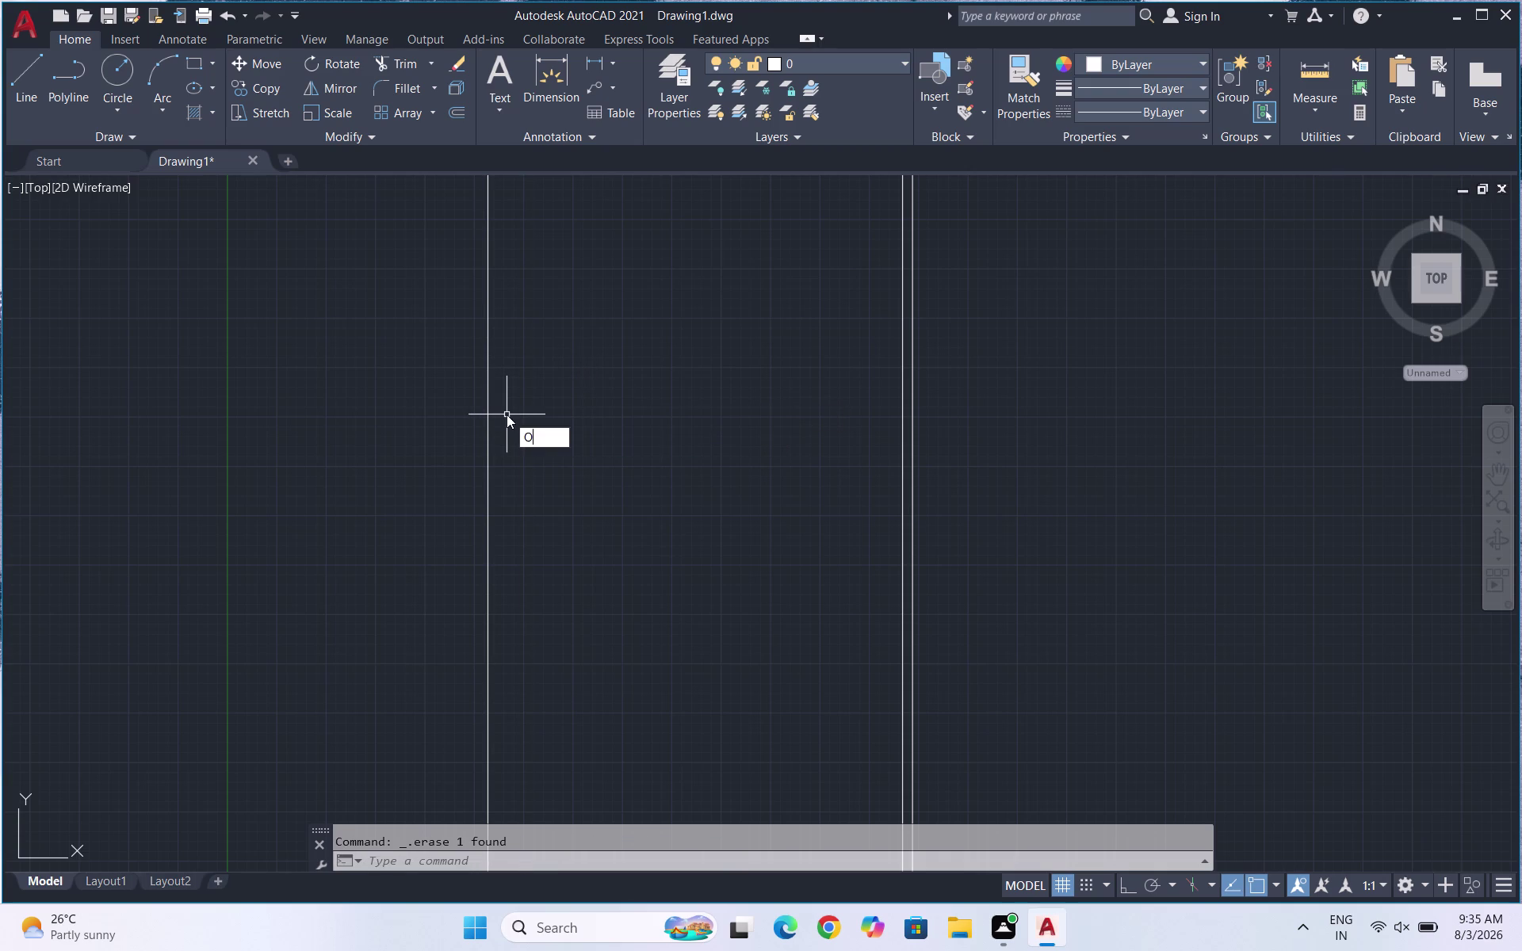
key(Return)
text(7")
key(Return)
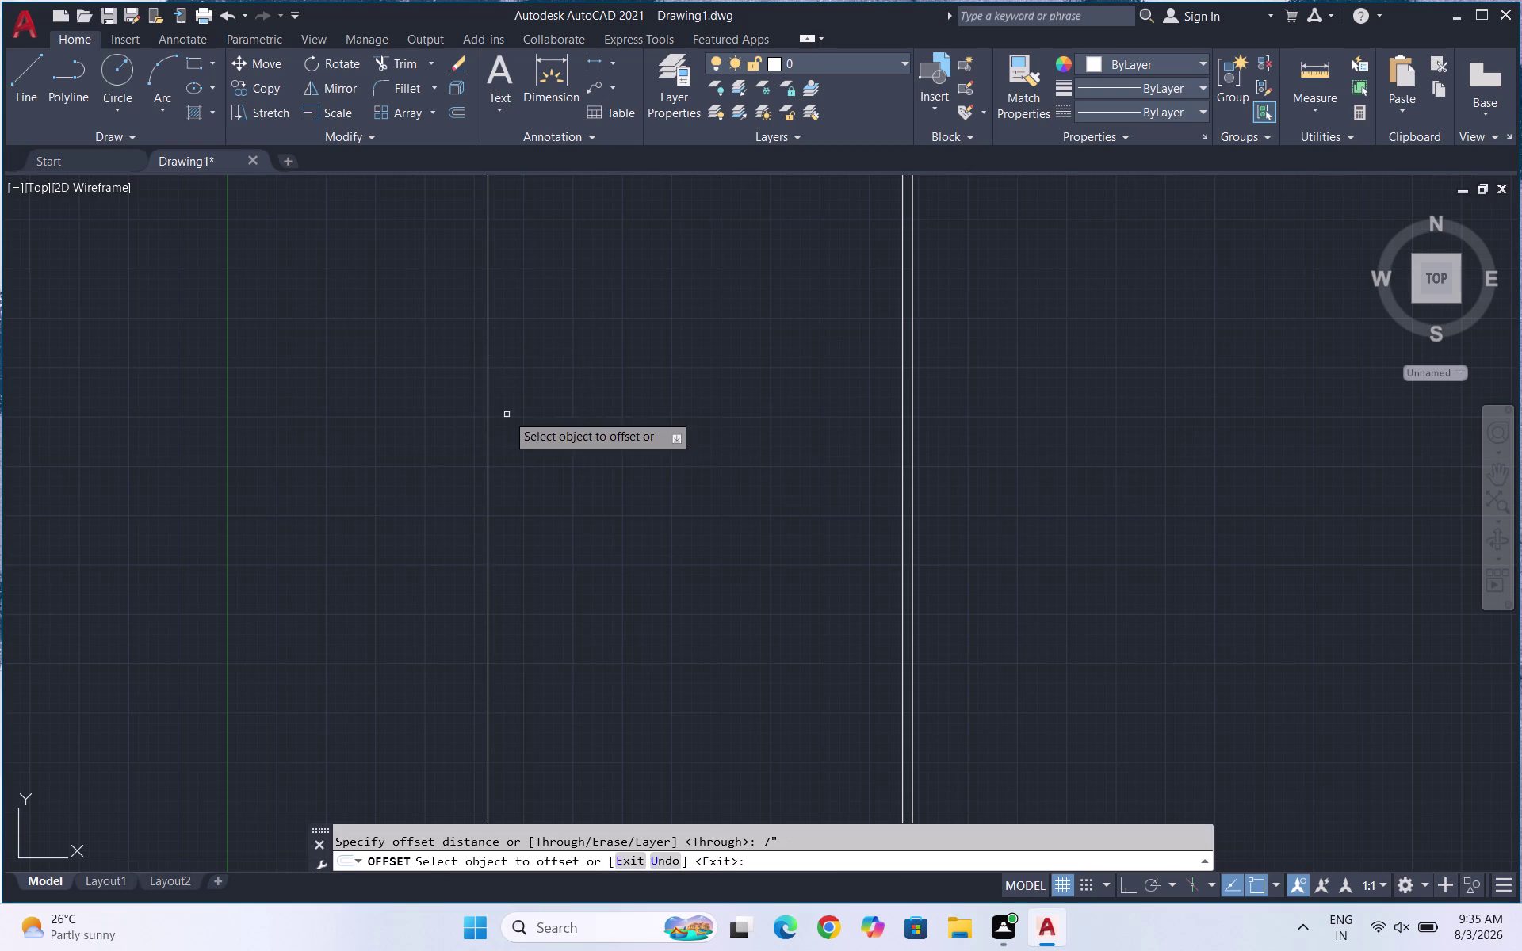
click(485, 374)
click(519, 370)
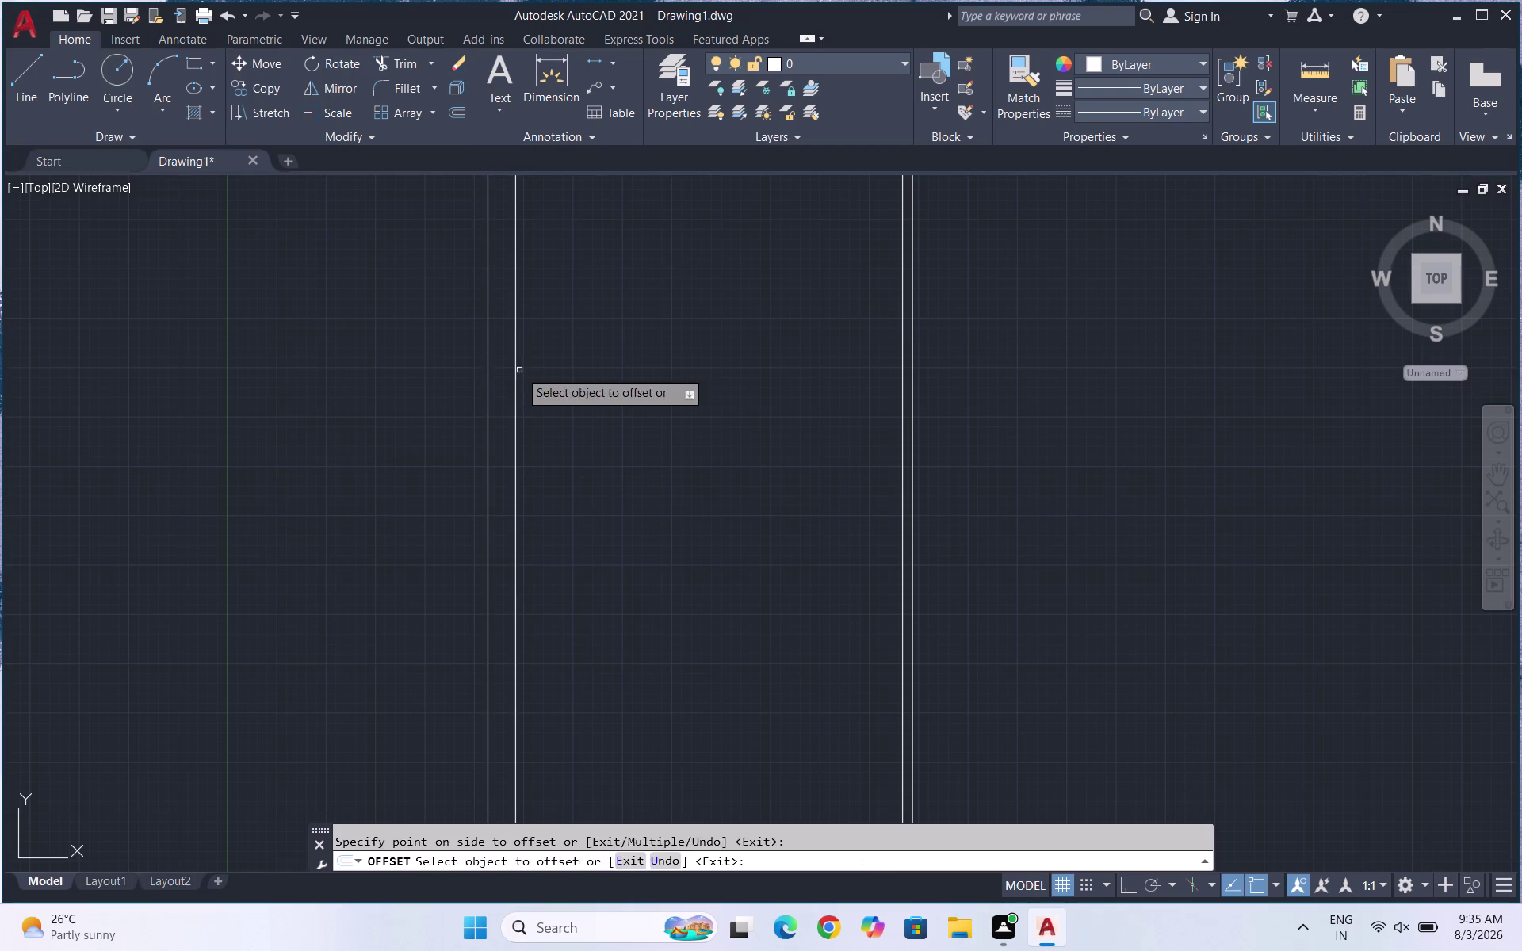
key(Escape)
Erase the pair of lines on the right.
click(924, 318)
drag(922, 318, 754, 379)
click(753, 380)
key(Delete)
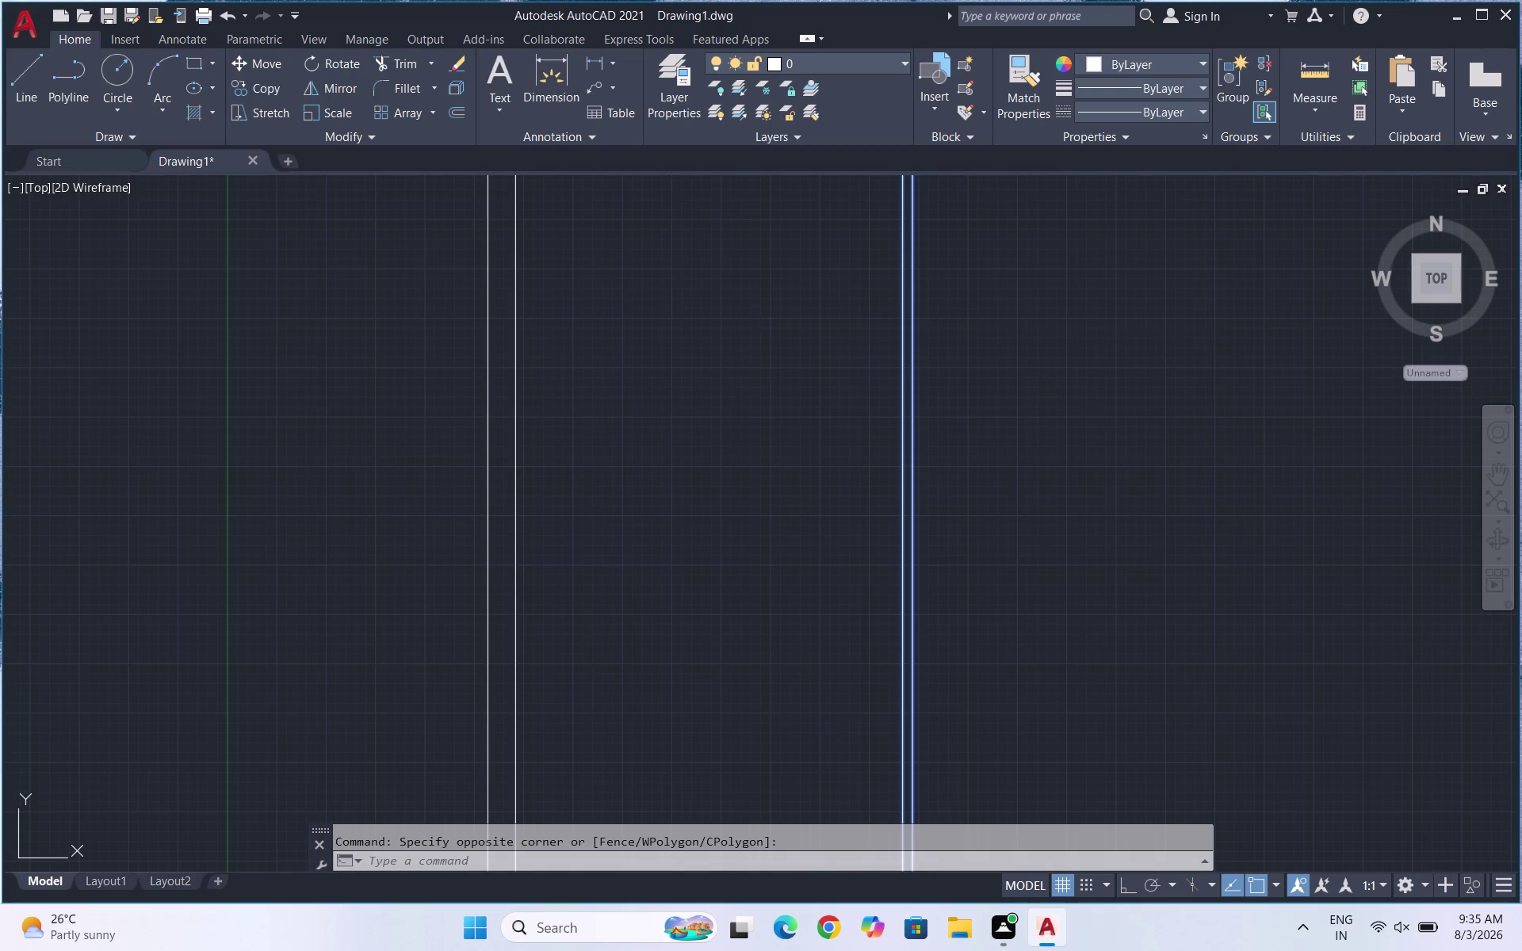
Offset the new 7-inch line 8 feet to the right.
key(o)
key(Return)
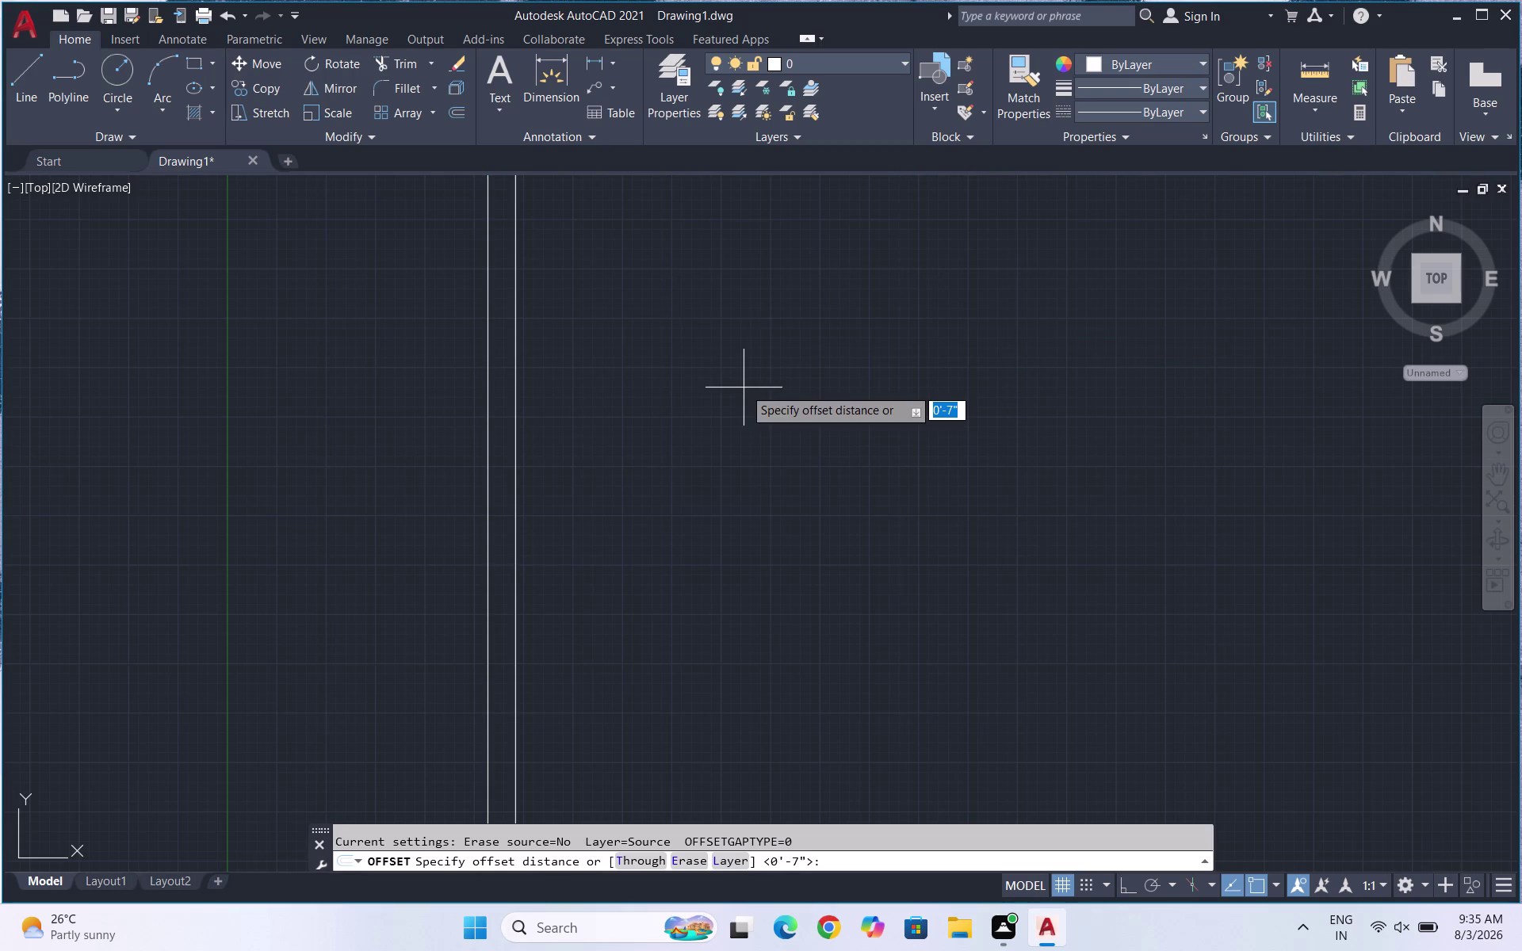
text(8')
key(Return)
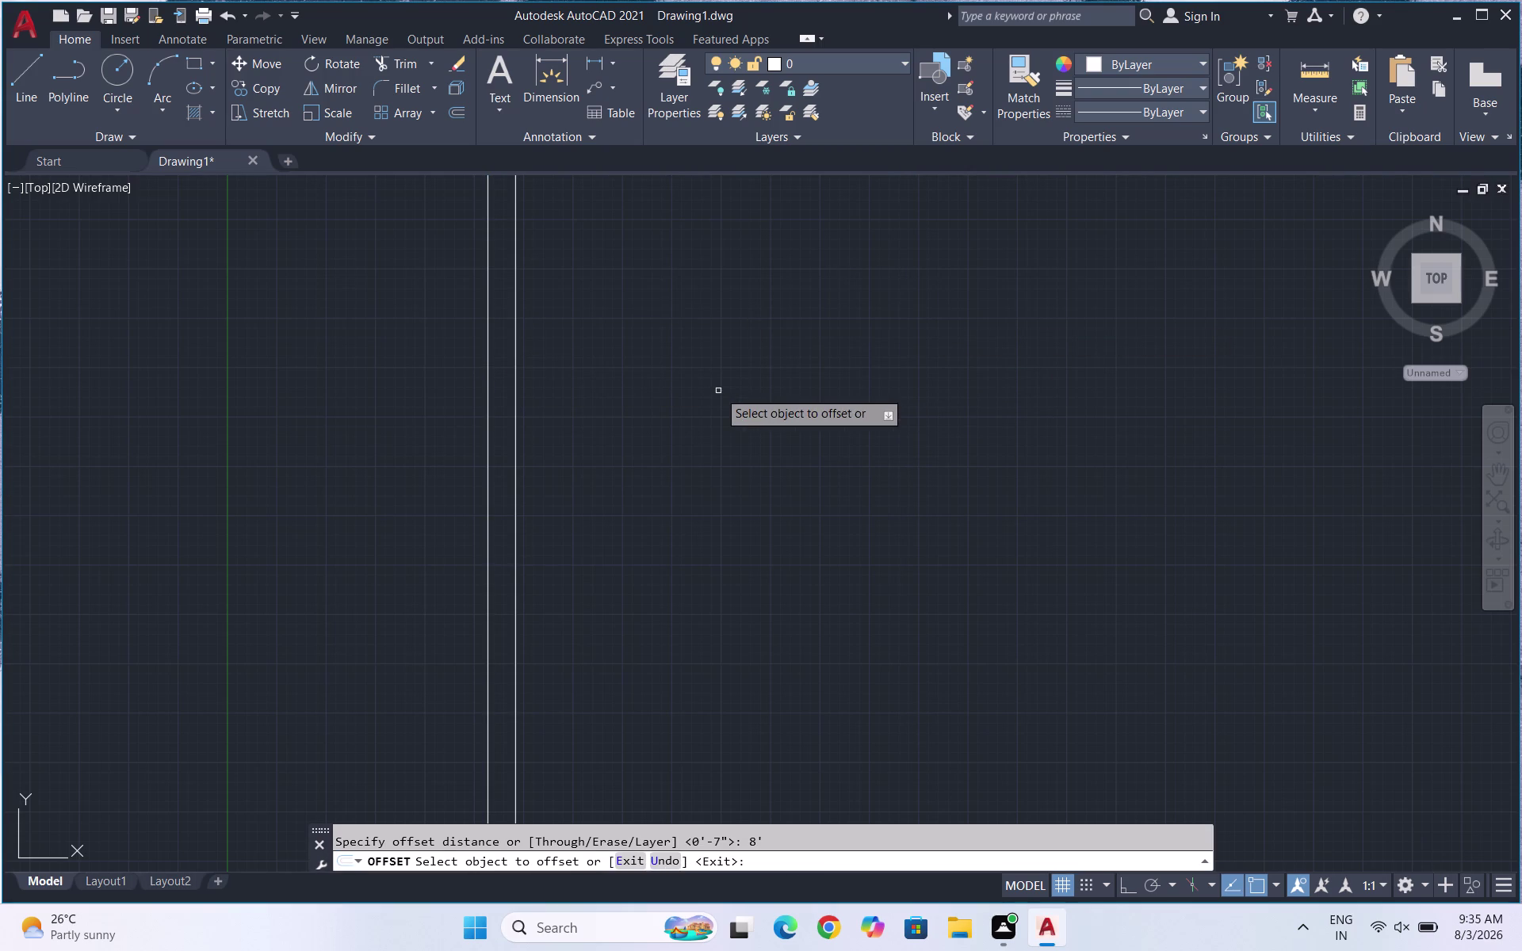
click(513, 434)
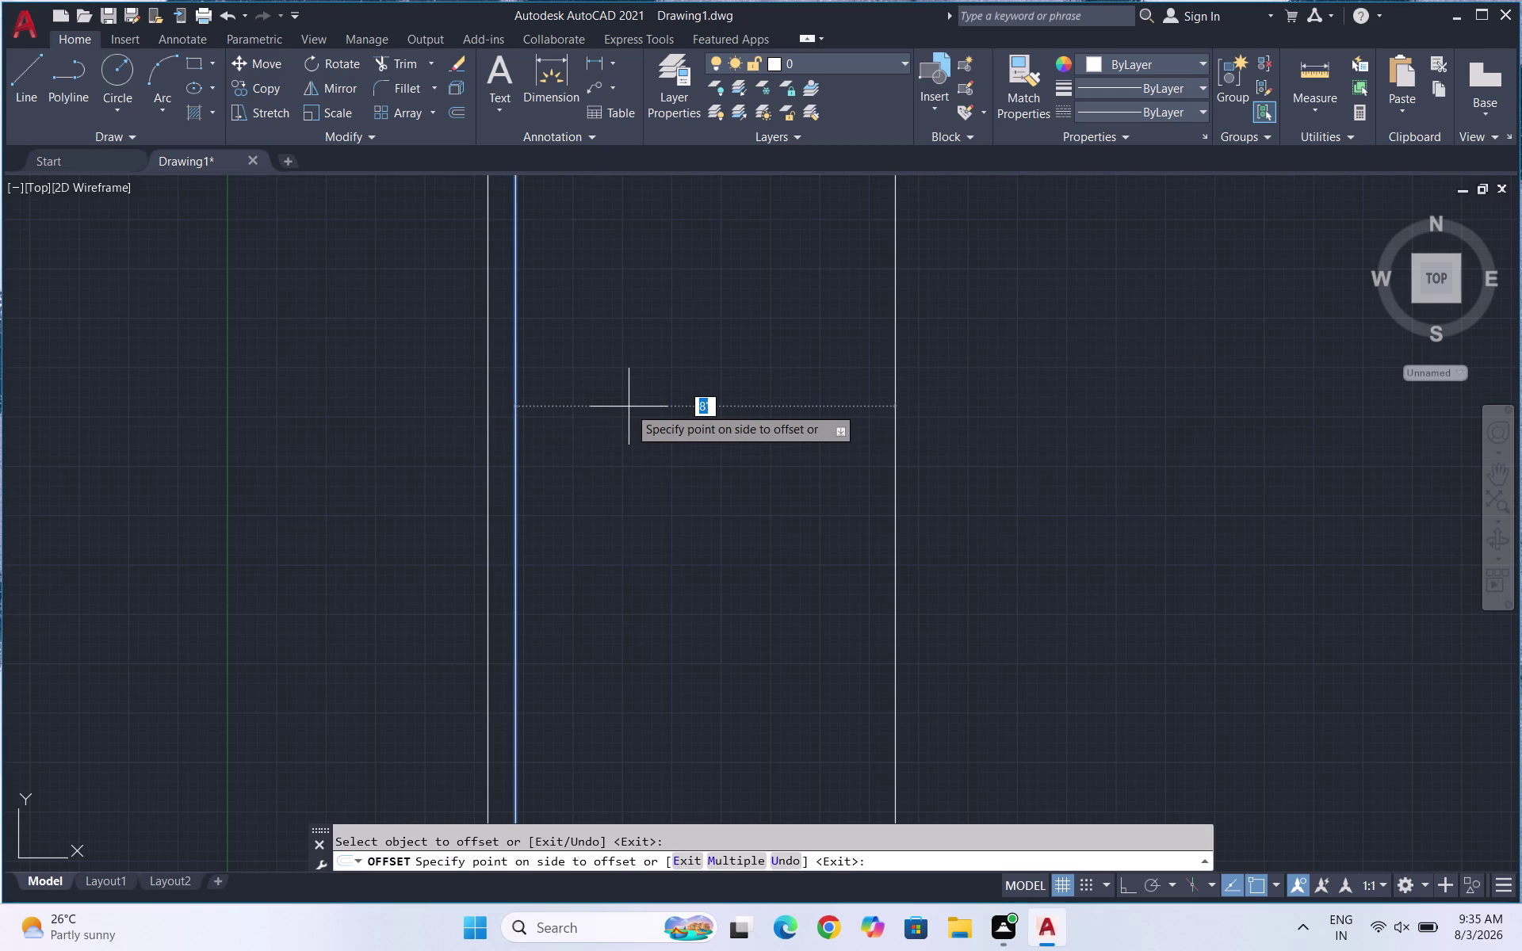
click(629, 407)
key(Escape)
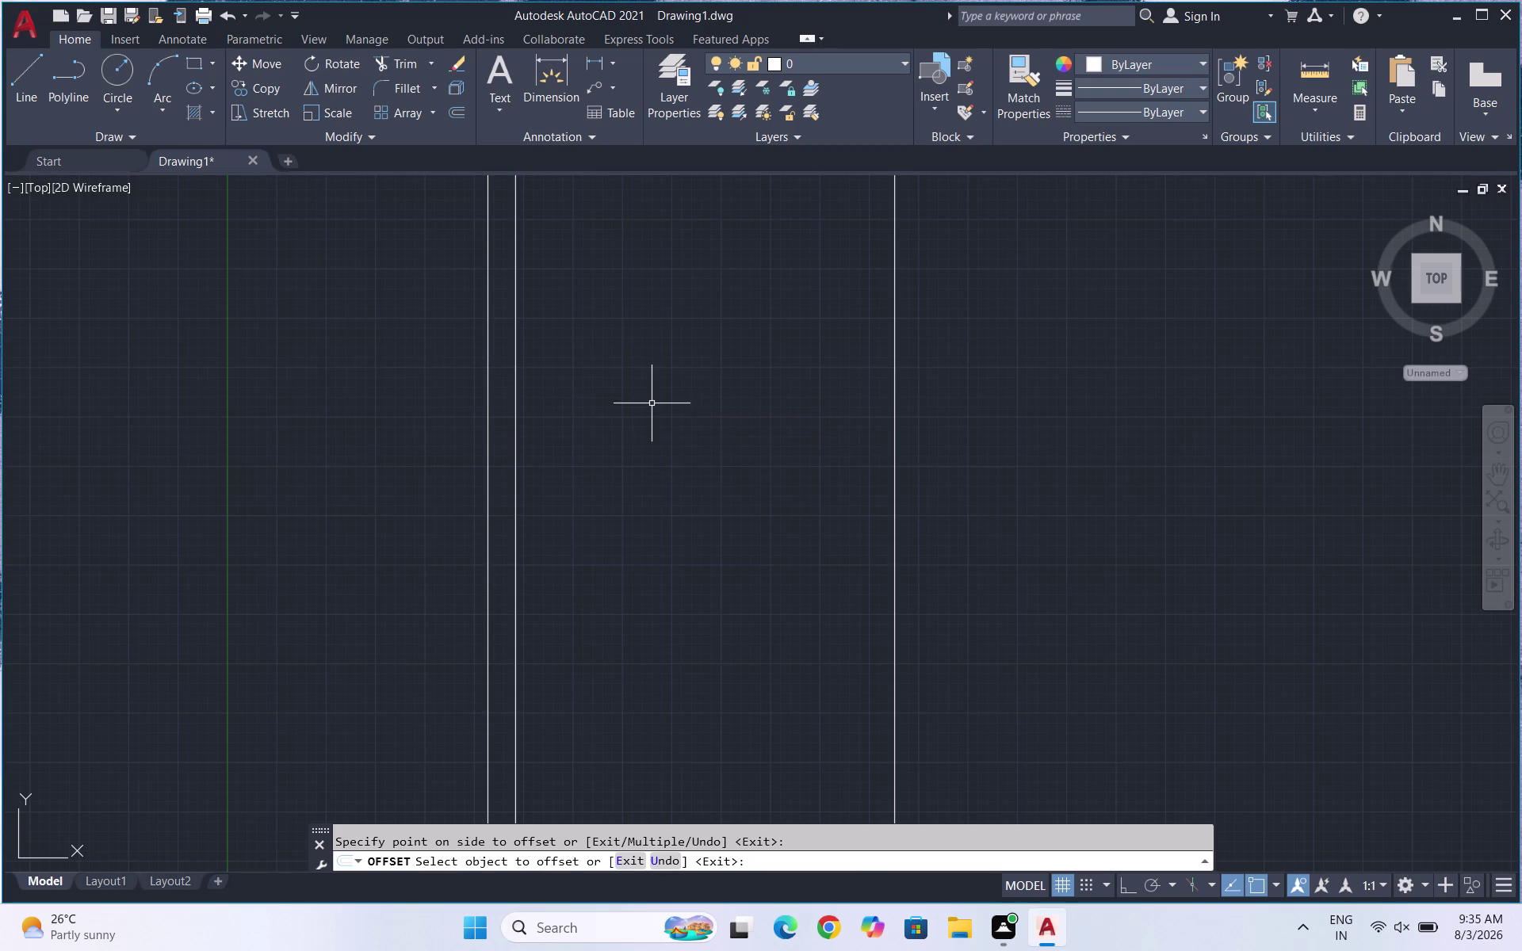
key(o)
key(Return)
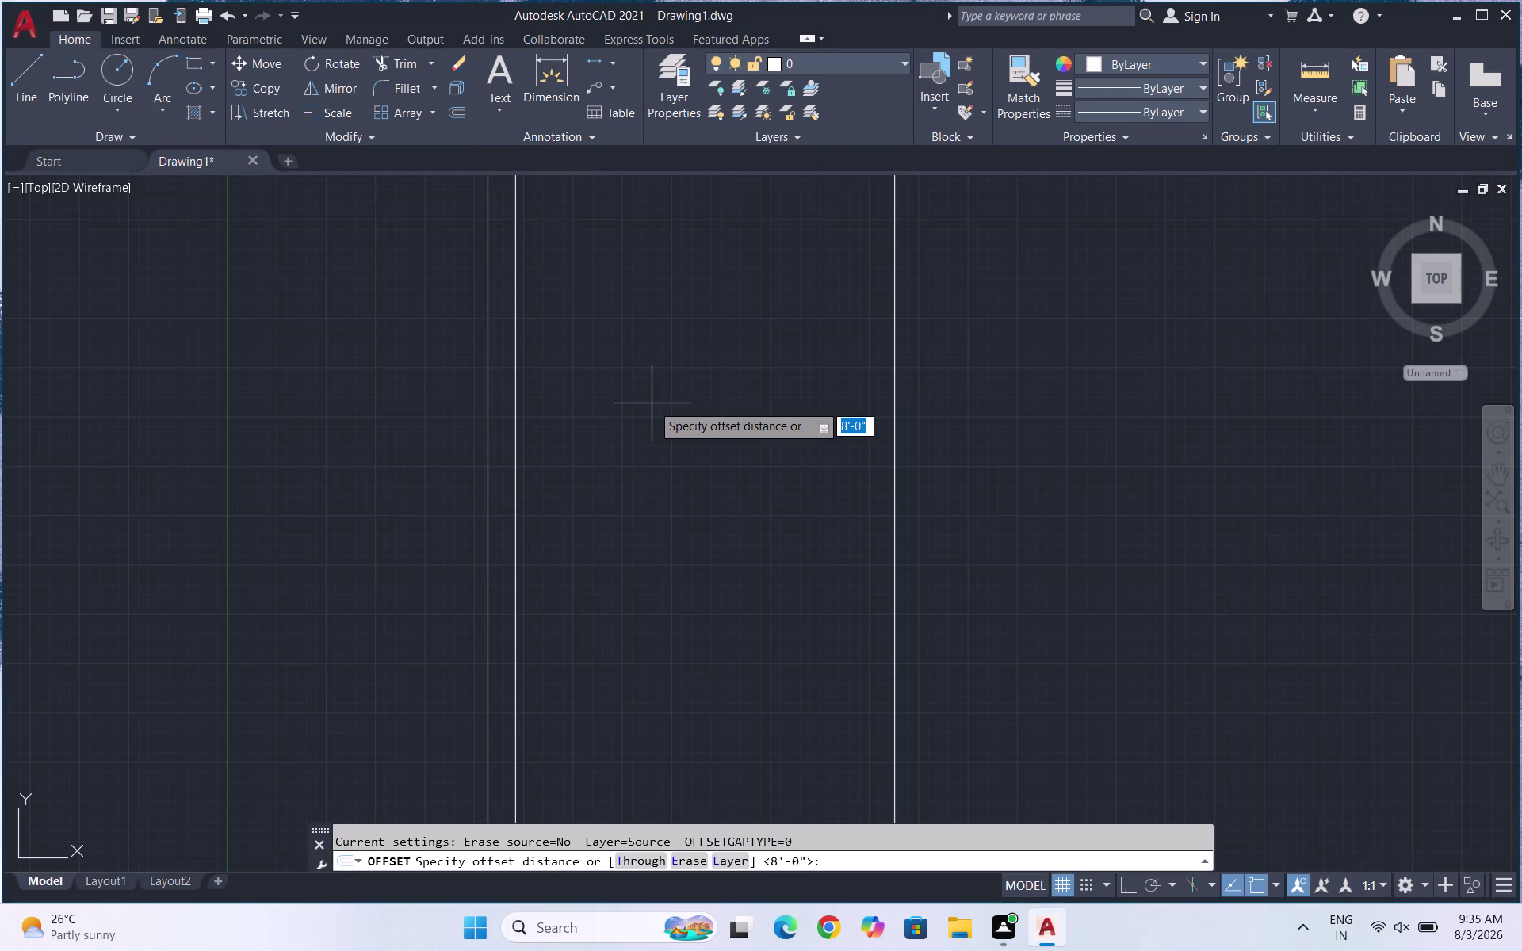
Offset the right wall line 3 inches to the right, after cancelling a mistaken 3-foot distance.
text(3')
key(Return)
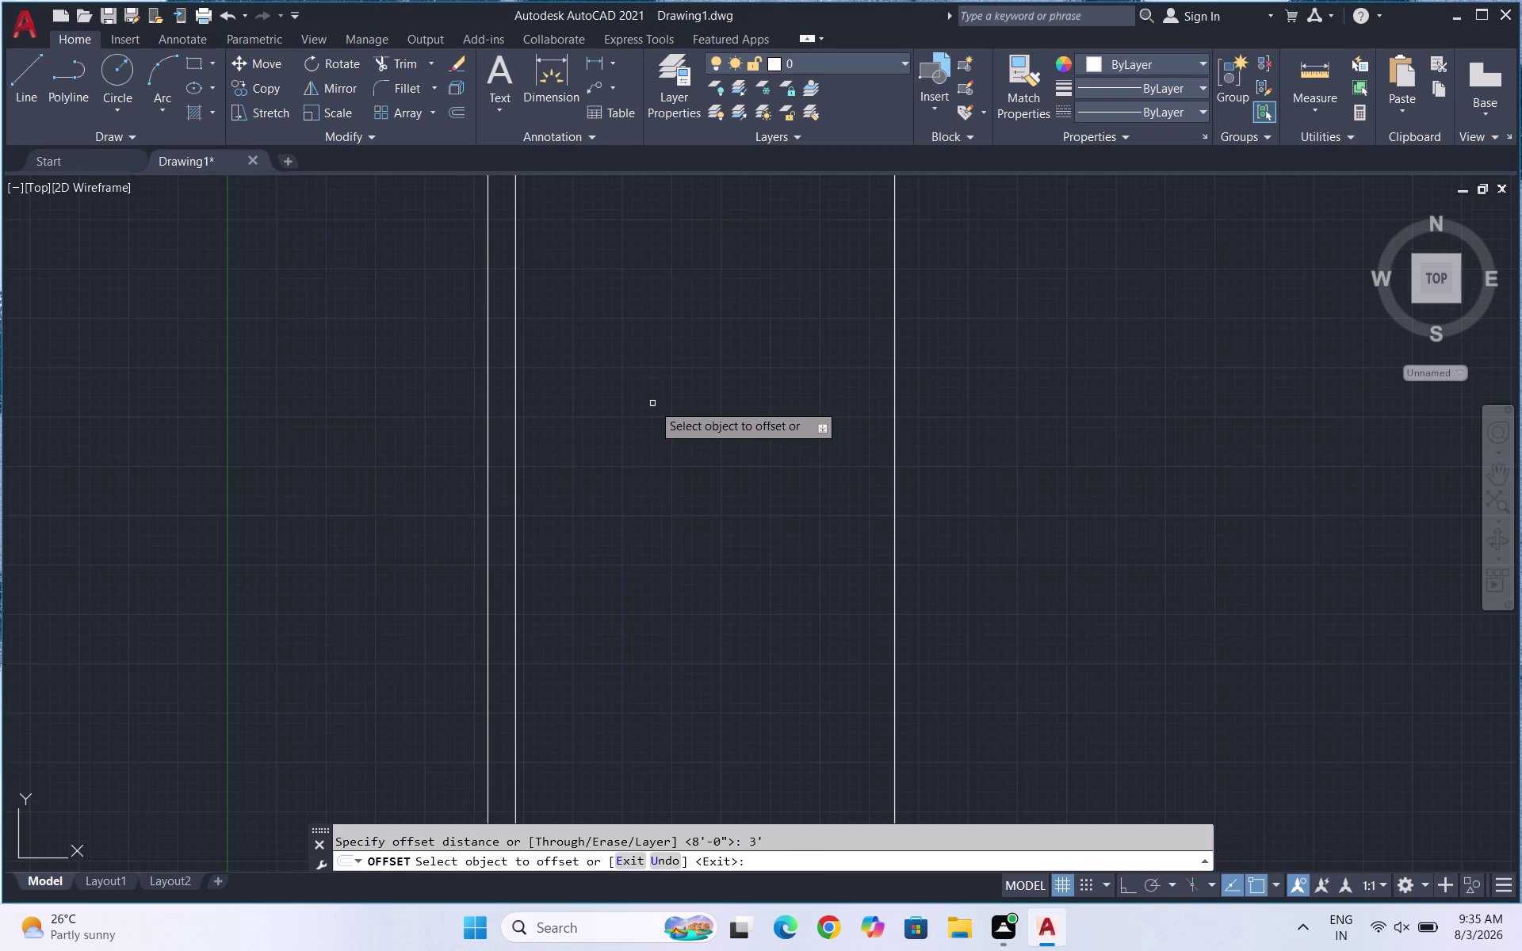
key(Escape)
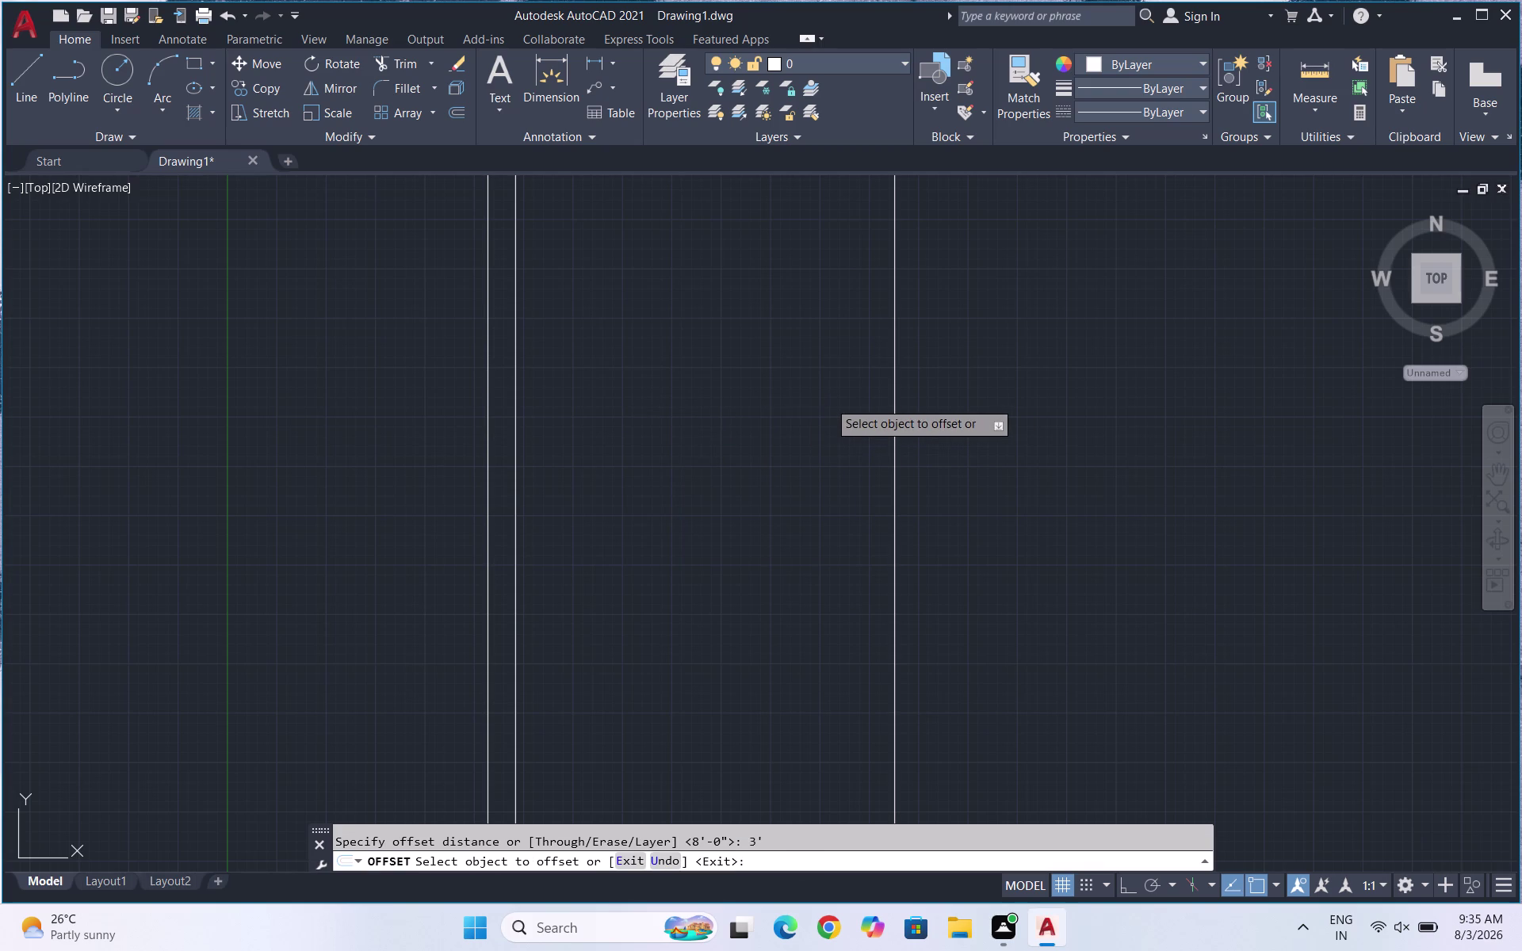
key(o)
key(Return)
text(3")
key(Return)
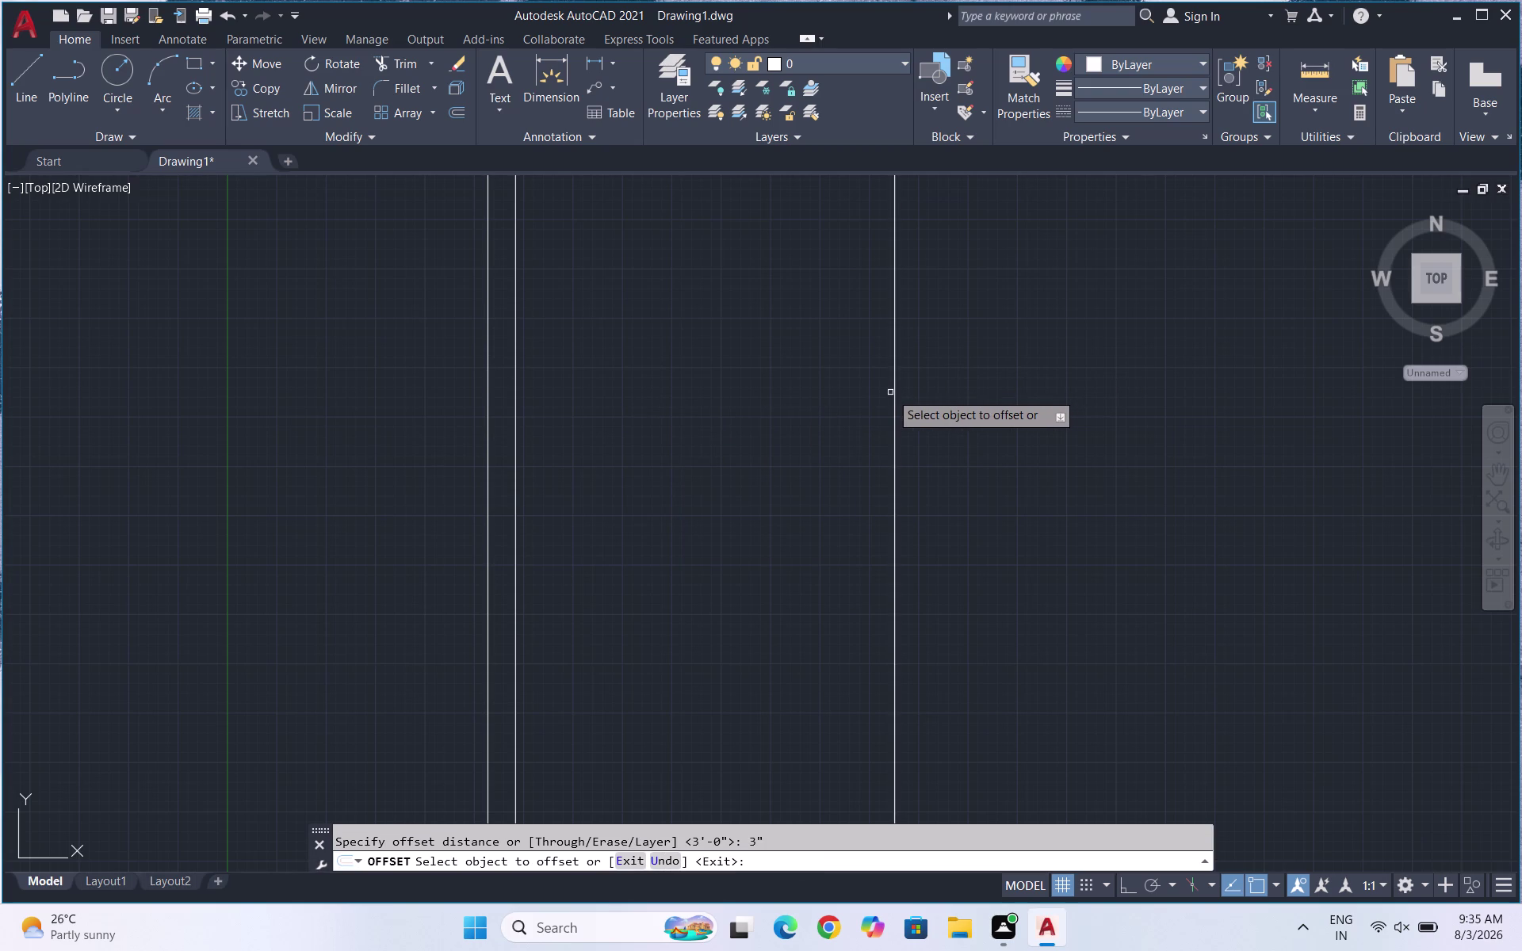
click(895, 392)
click(909, 390)
key(Escape)
key(Escape)
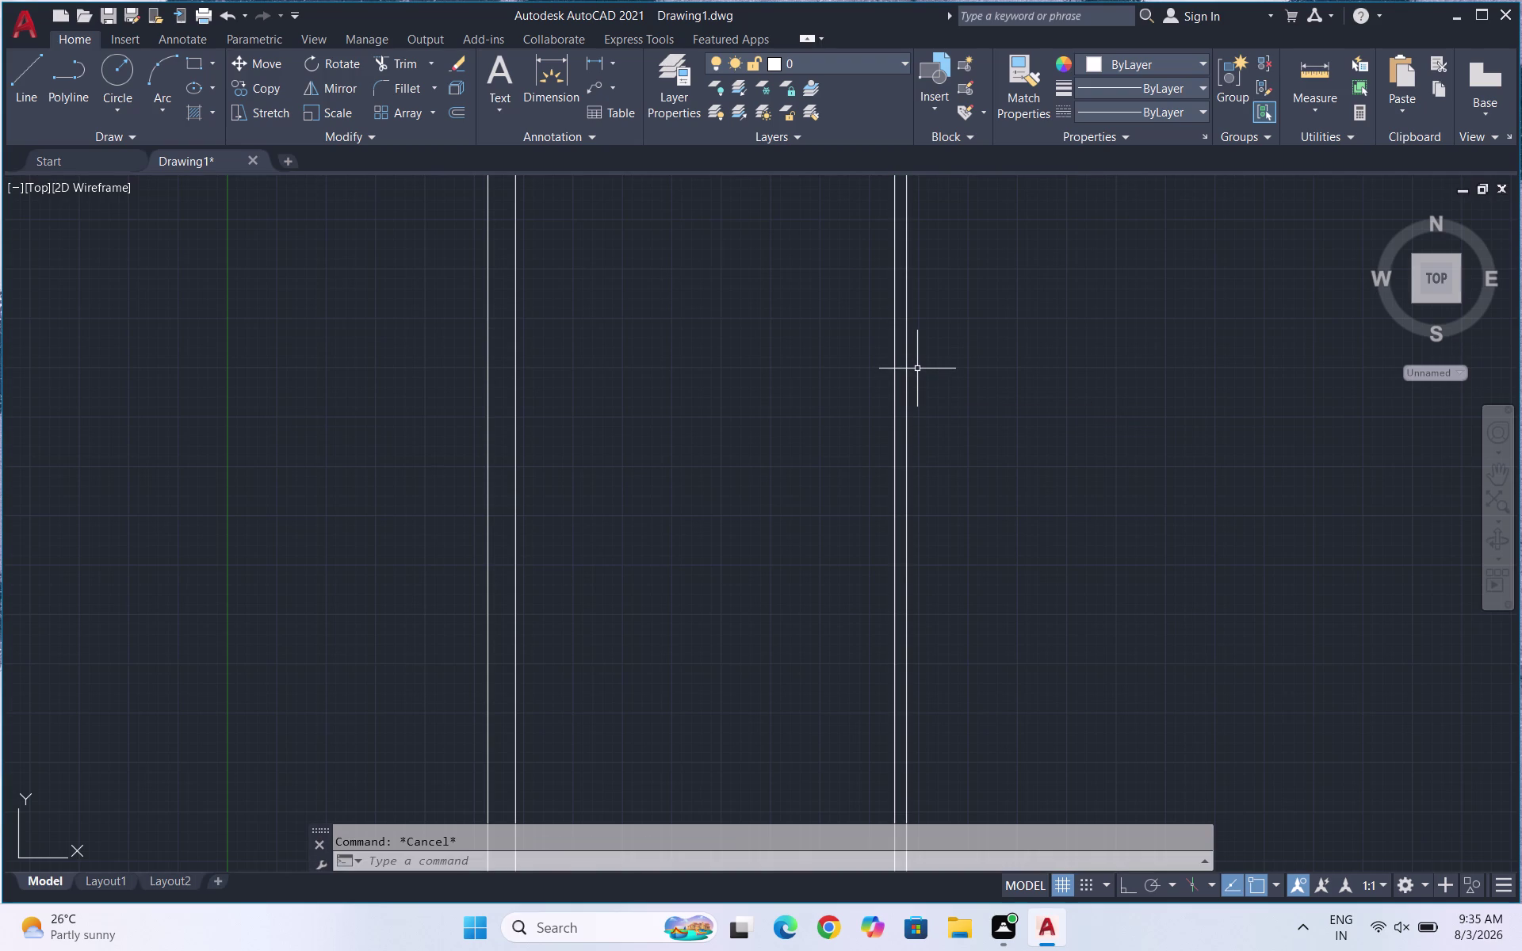
Offset the 3-inch wall line 4 feet to the right.
key(o)
key(Return)
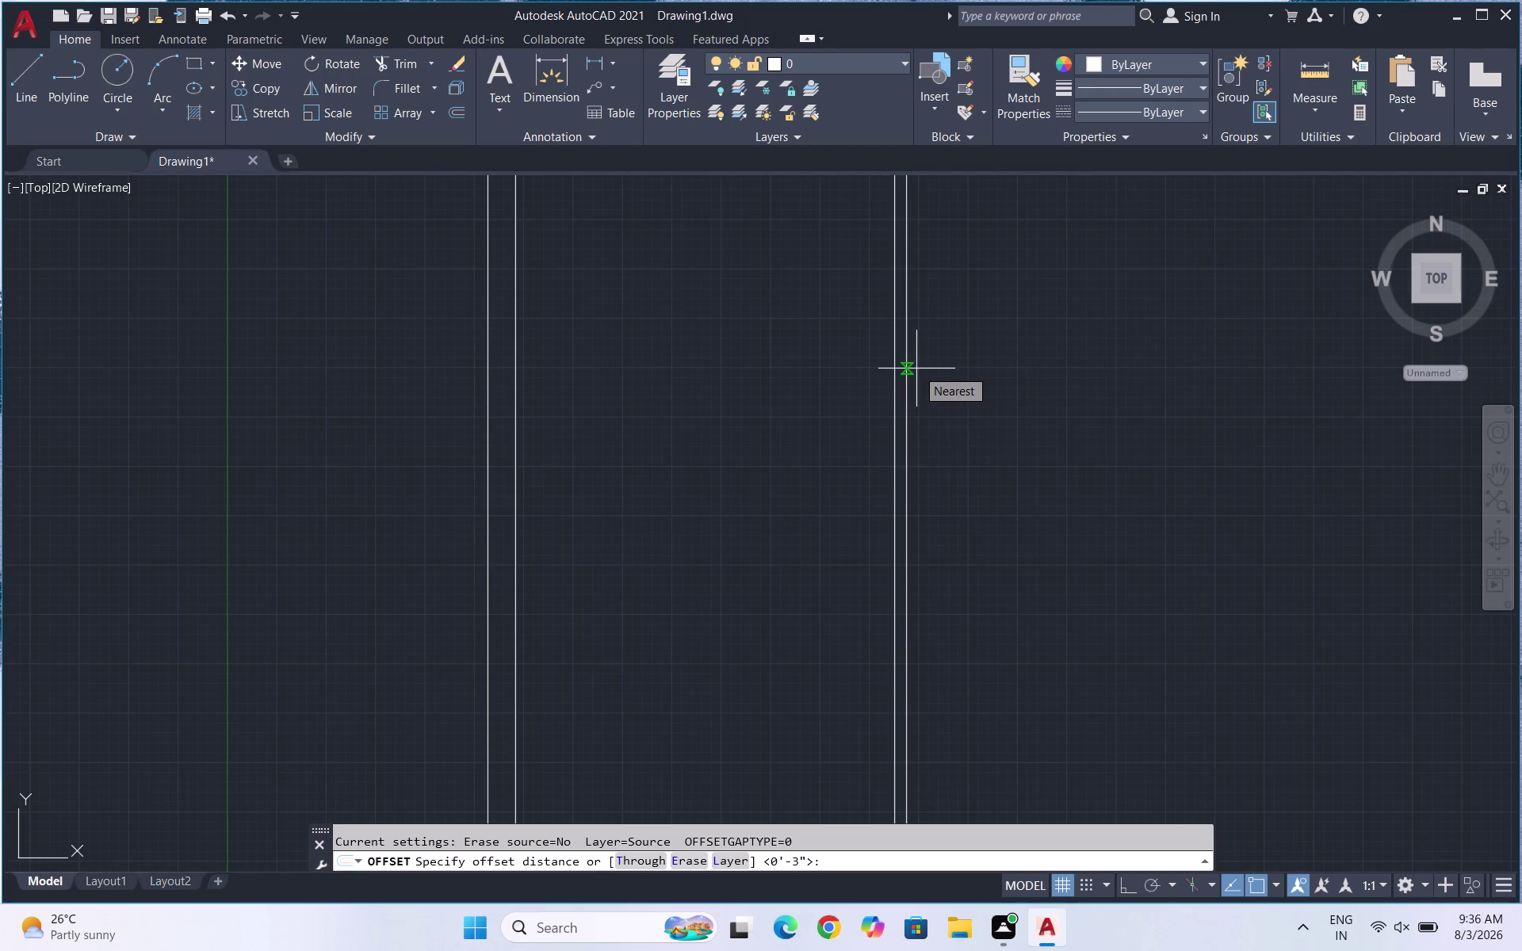
text(4)
text(')
key(Return)
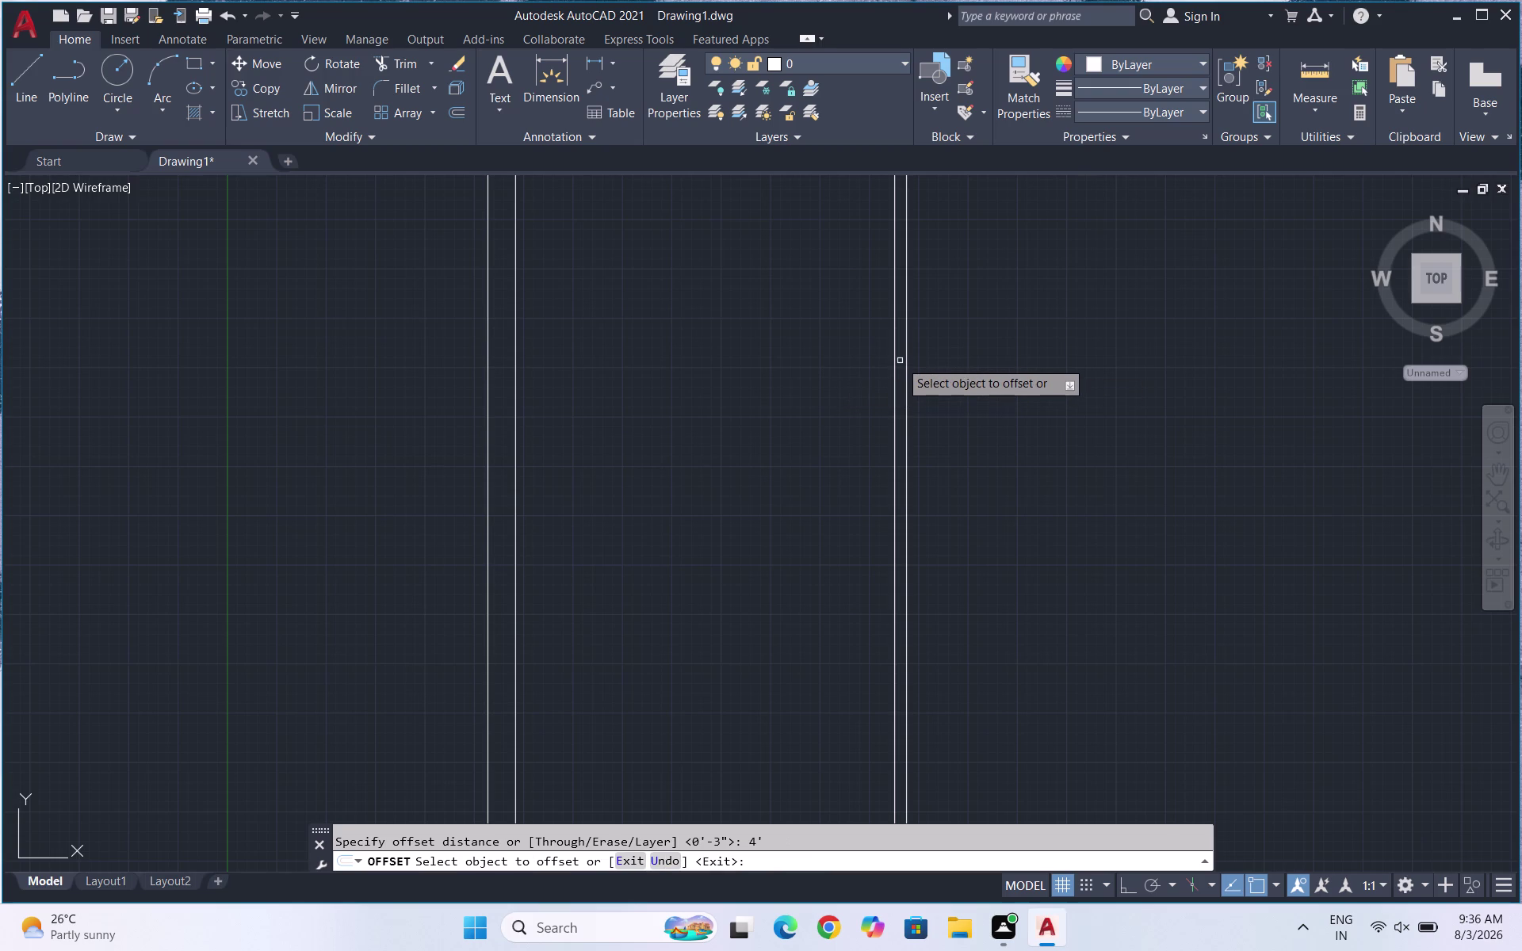
click(908, 360)
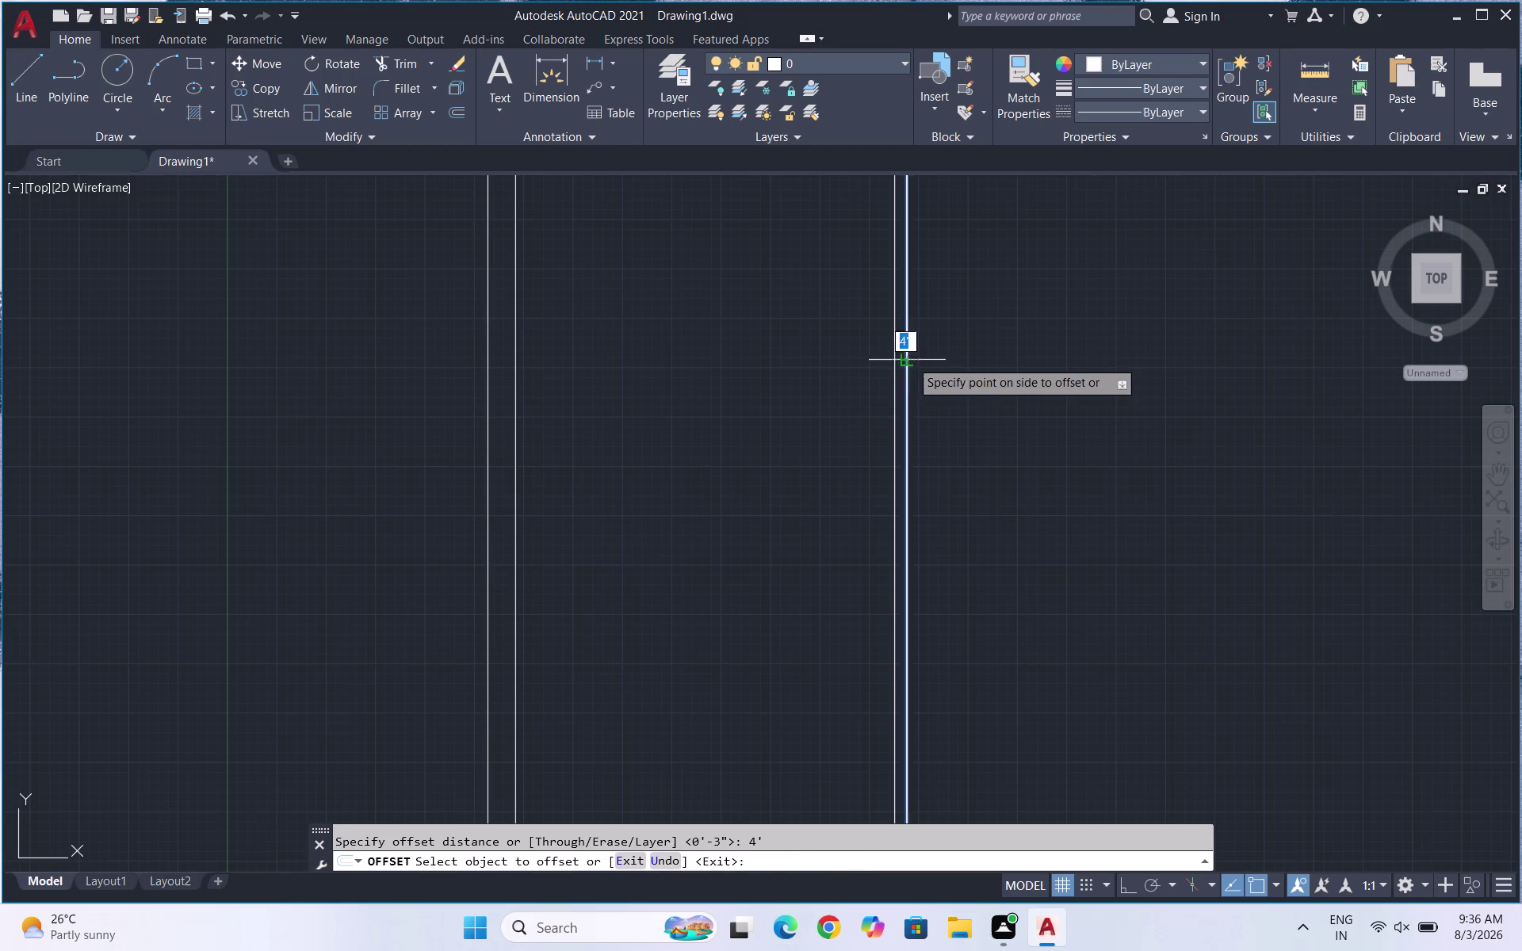
click(961, 352)
key(Escape)
Offset the newest line 3 inches to the right to complete the wall pair.
key(o)
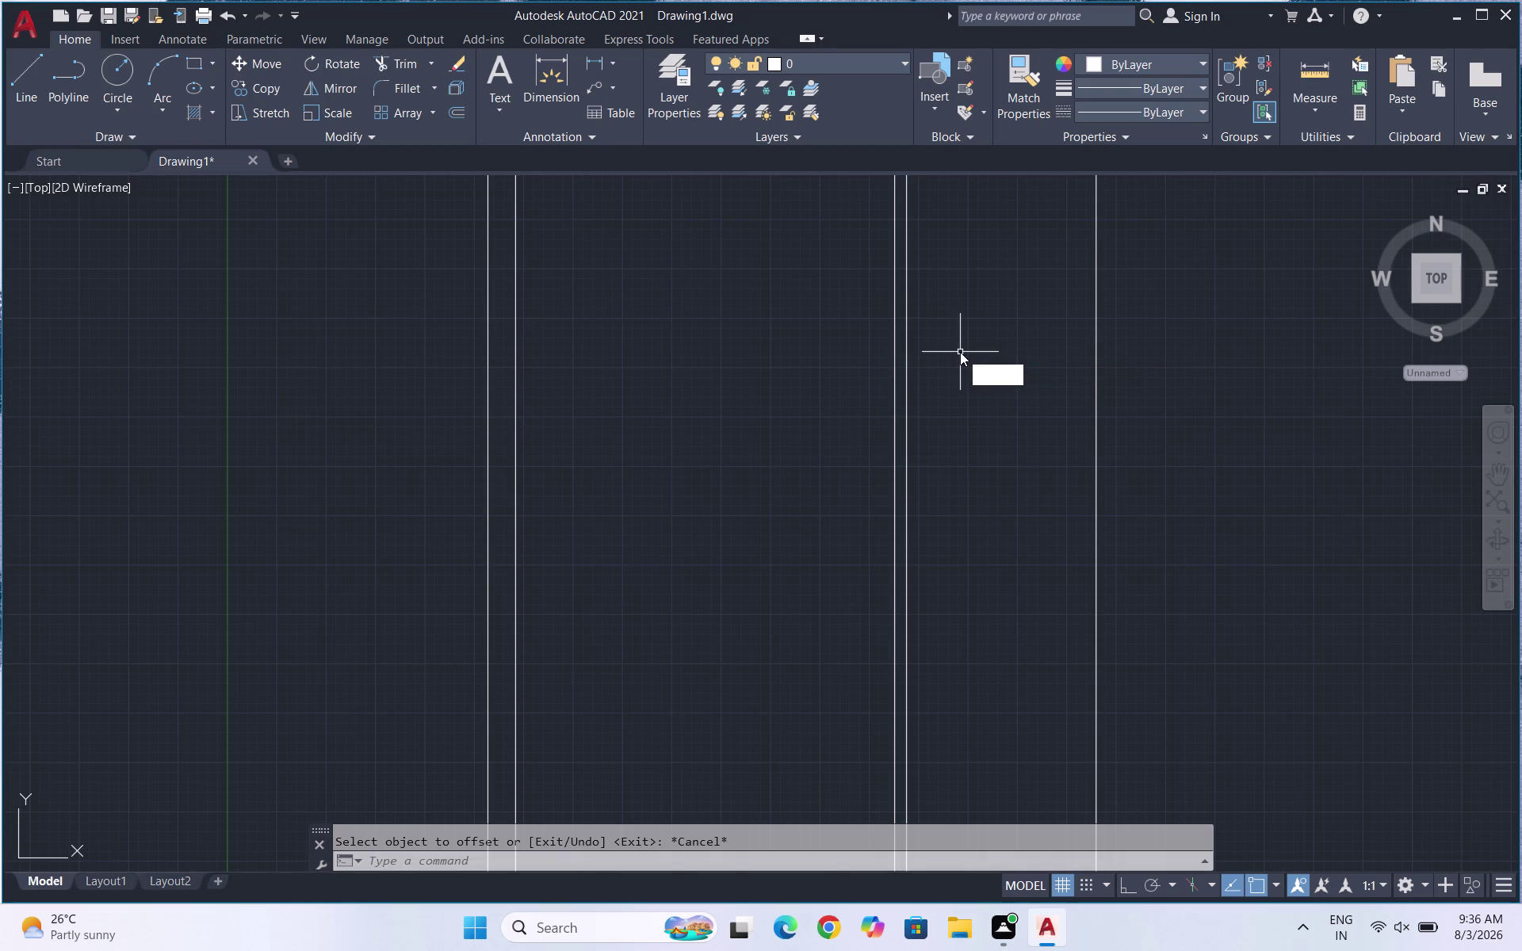
key(Return)
text(3)
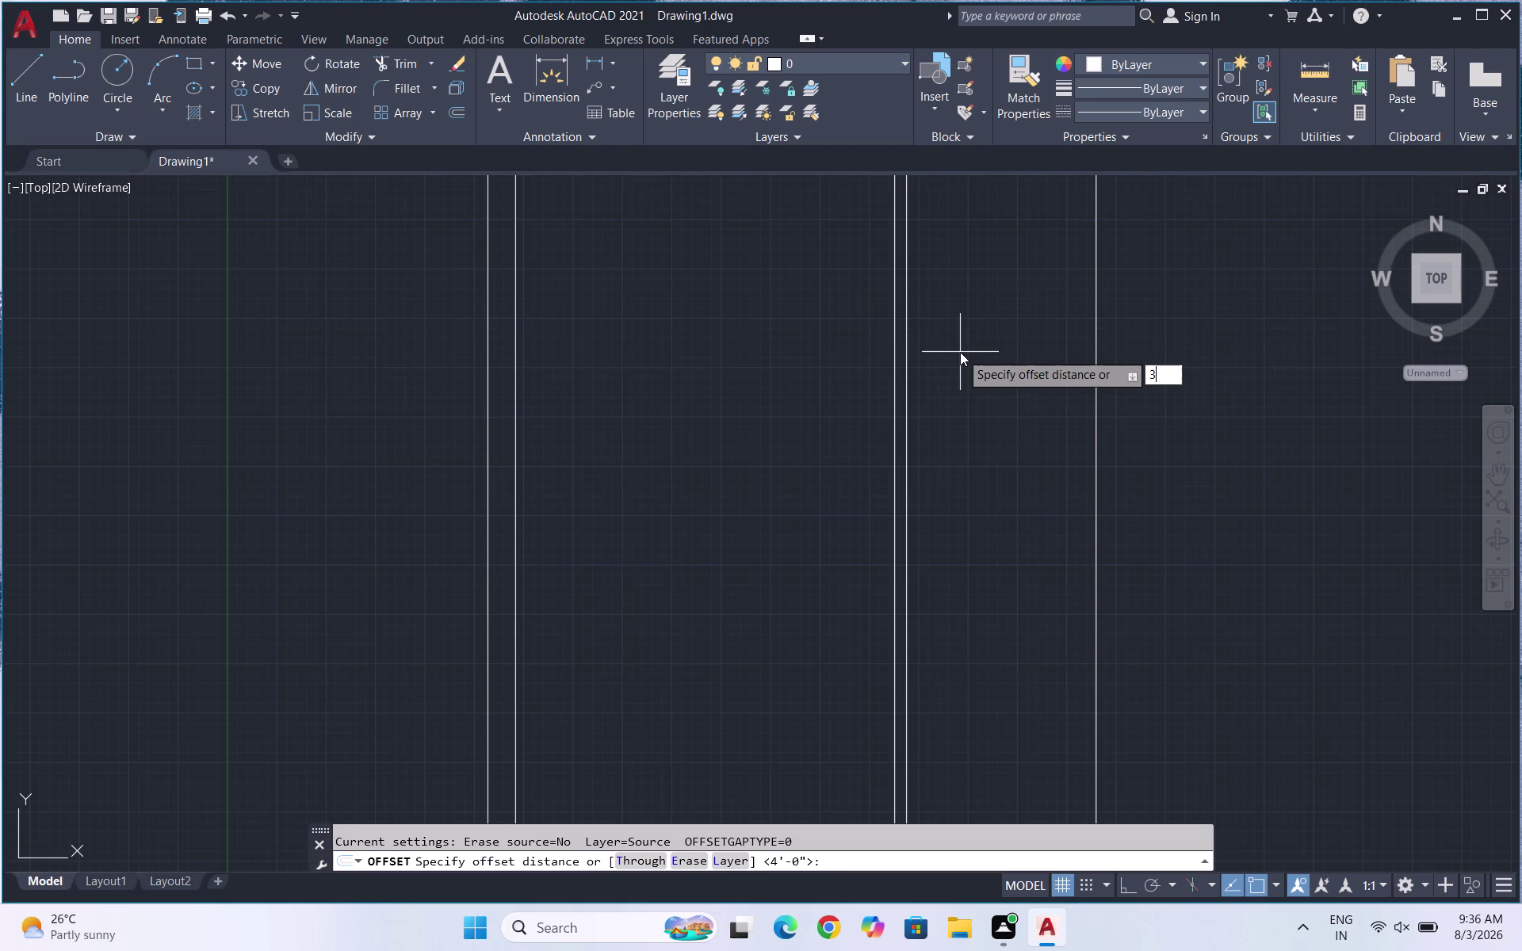
text(")
key(Return)
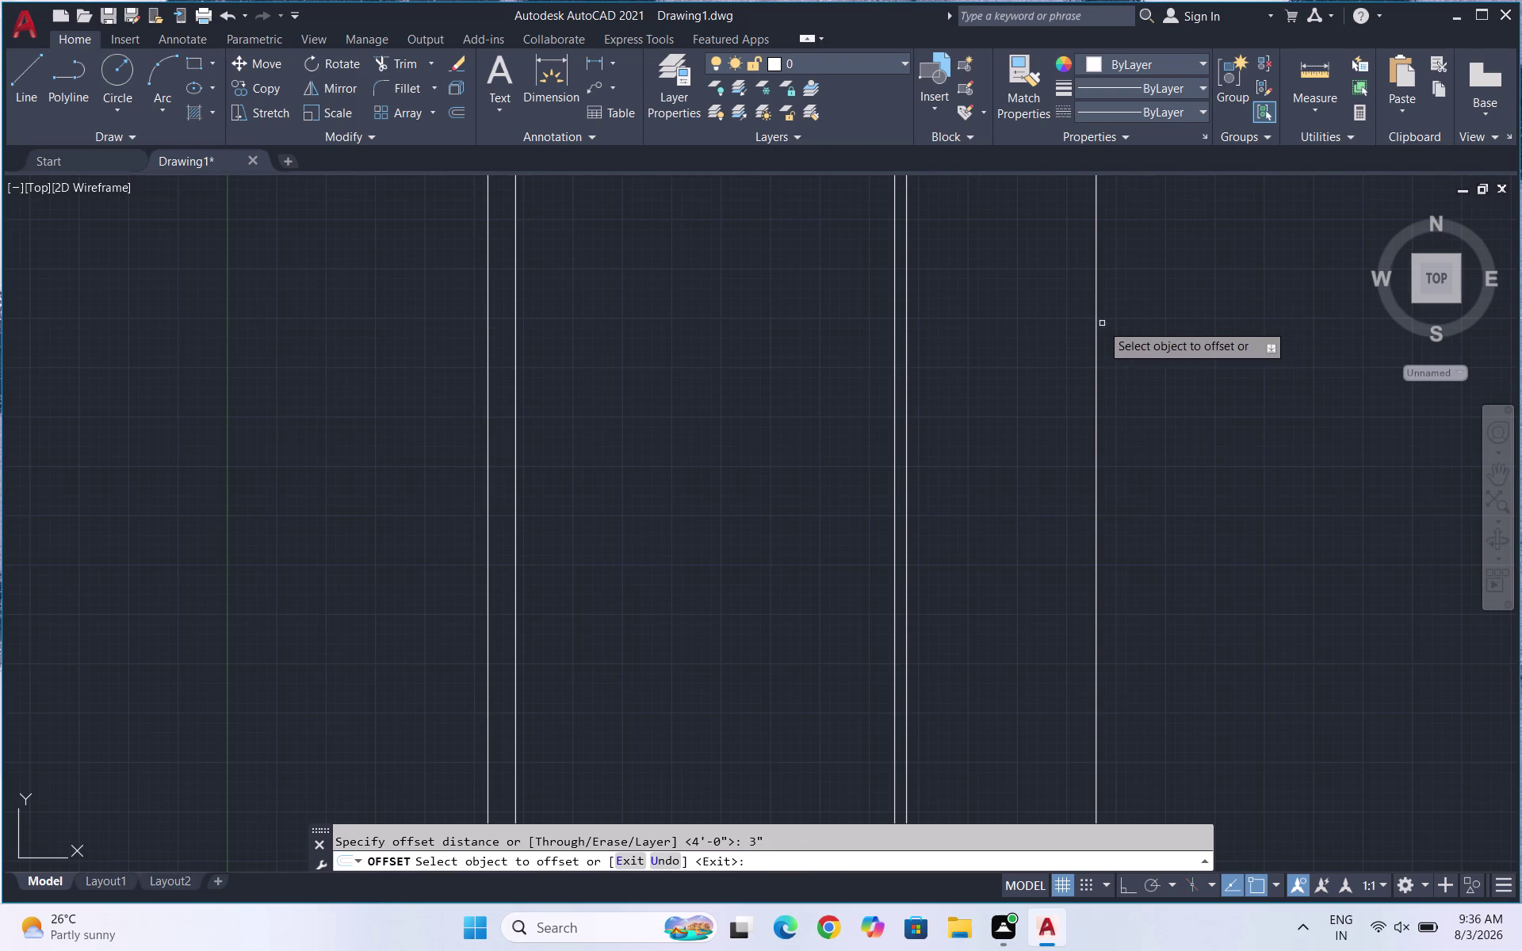
click(1094, 326)
click(1109, 325)
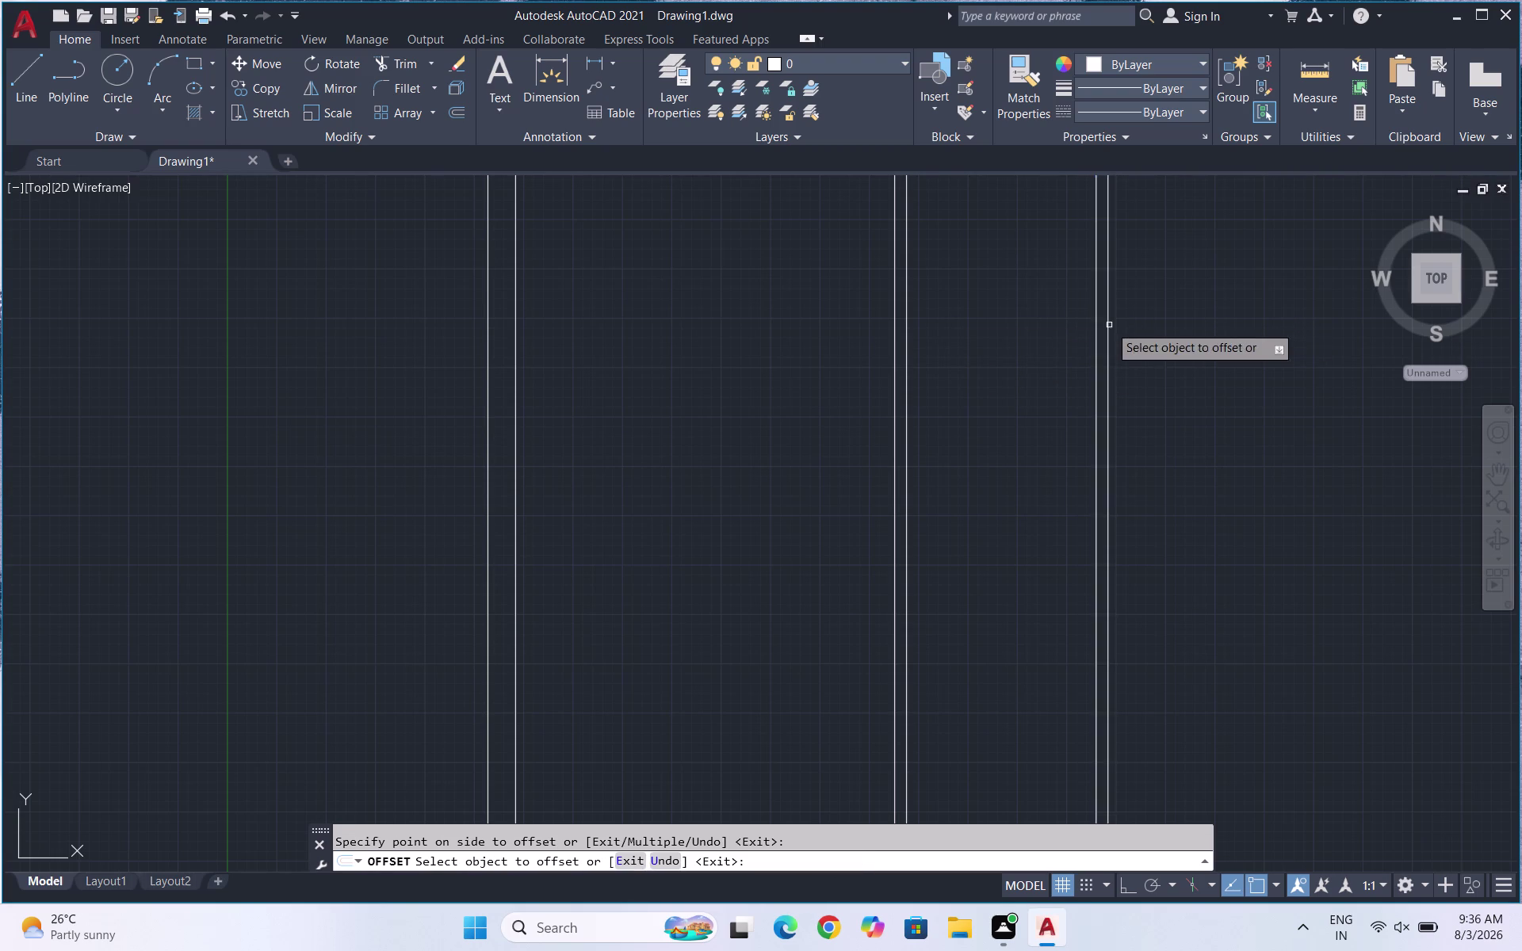
scroll(down, 3)
scroll(up, 3)
scroll(up, 3)
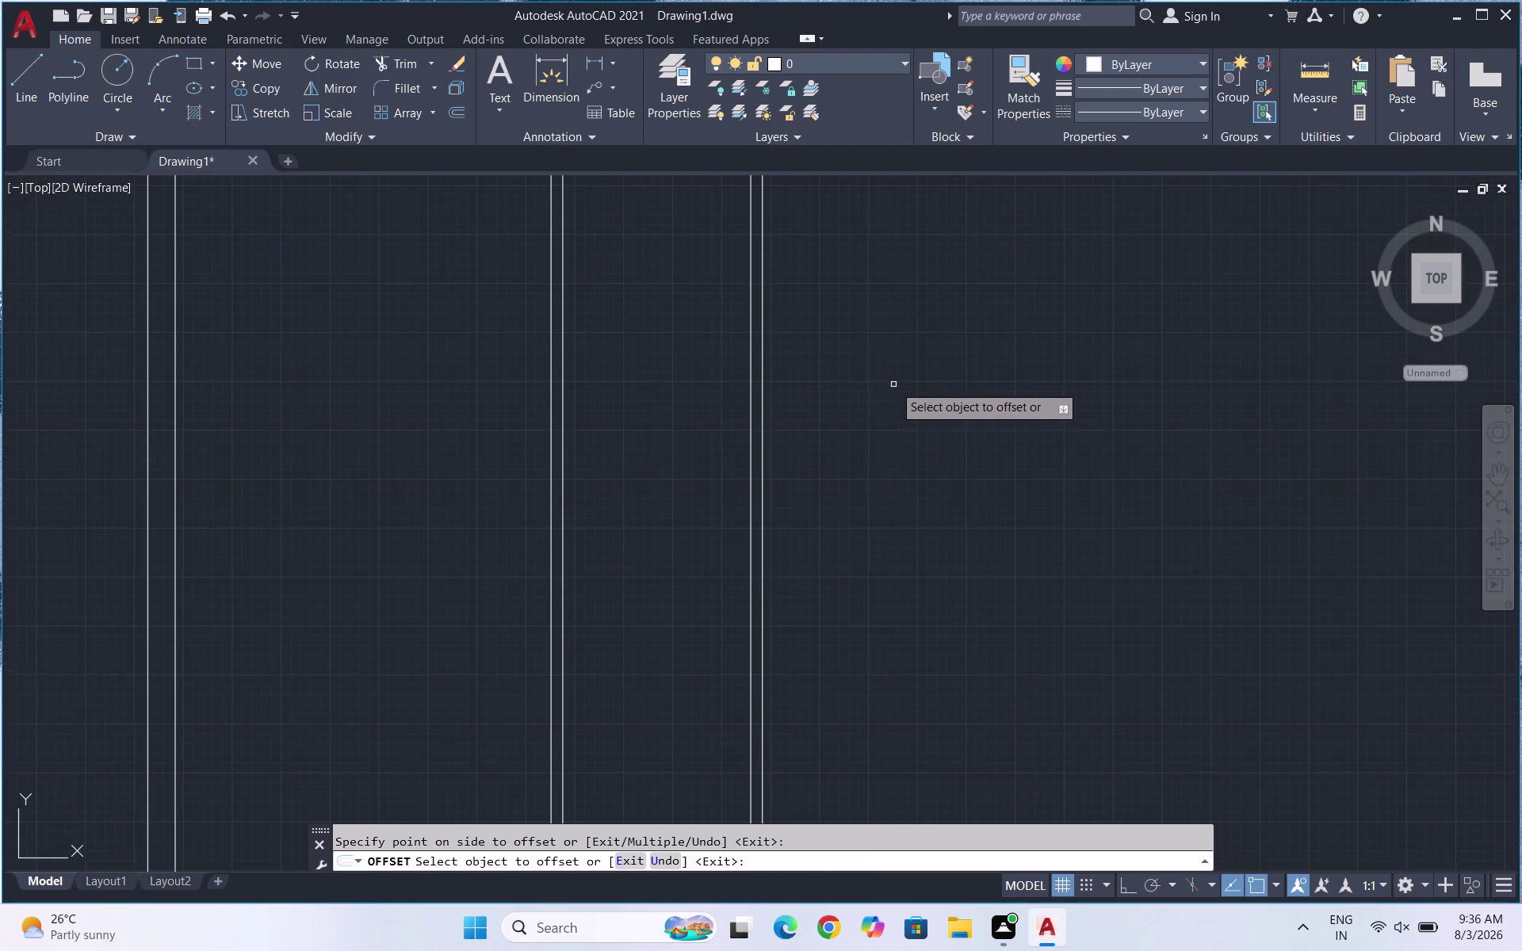
scroll(down, 3)
key(Escape)
key(Escape)
key(o)
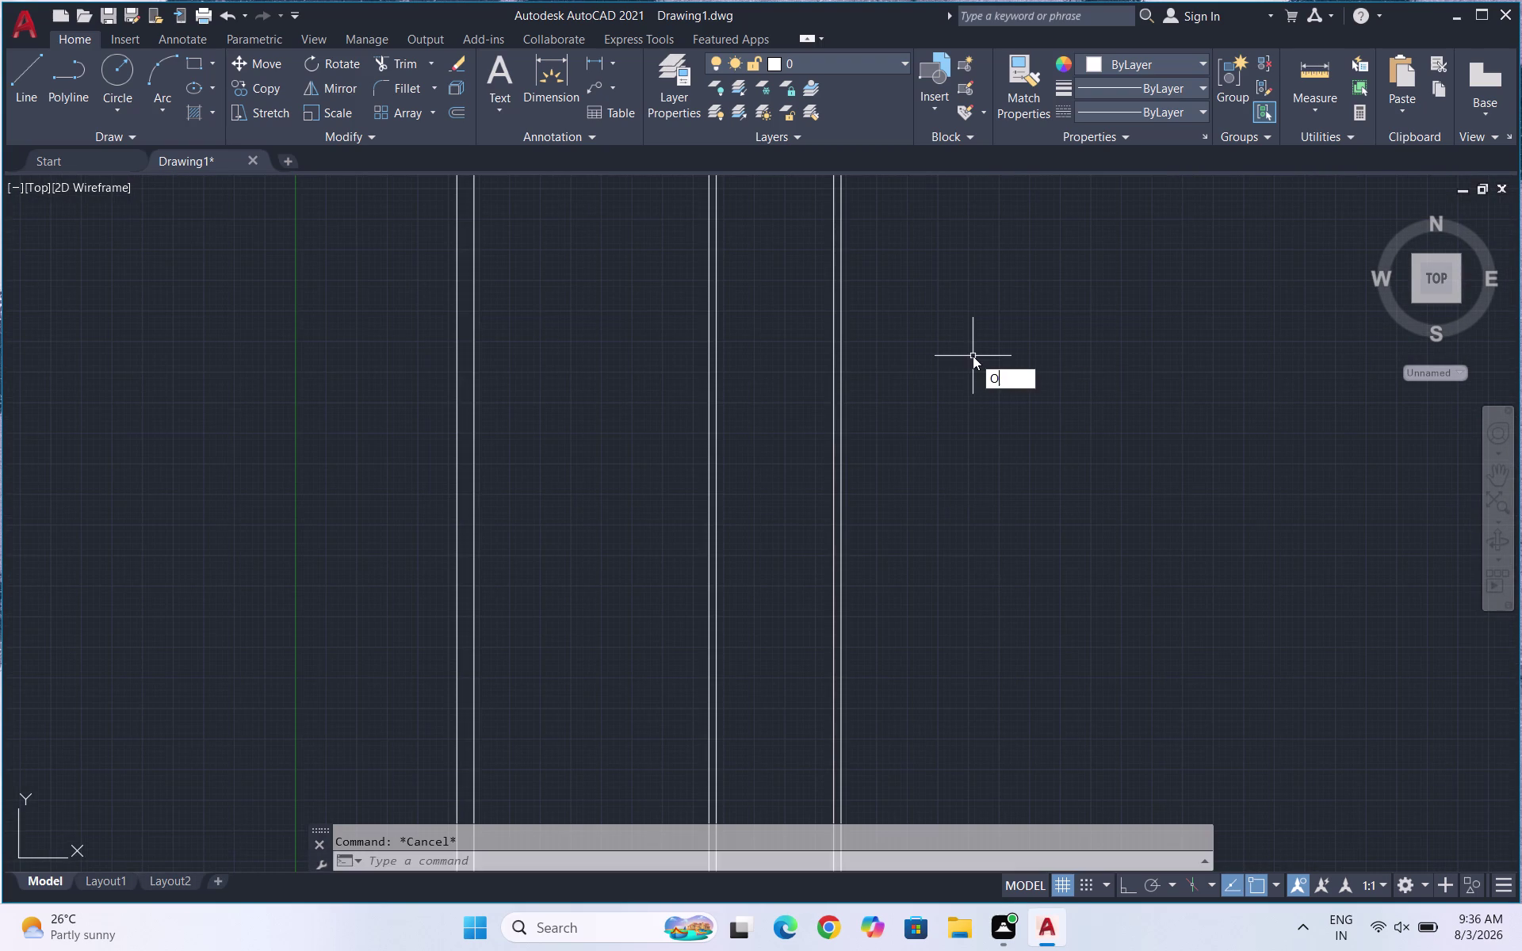